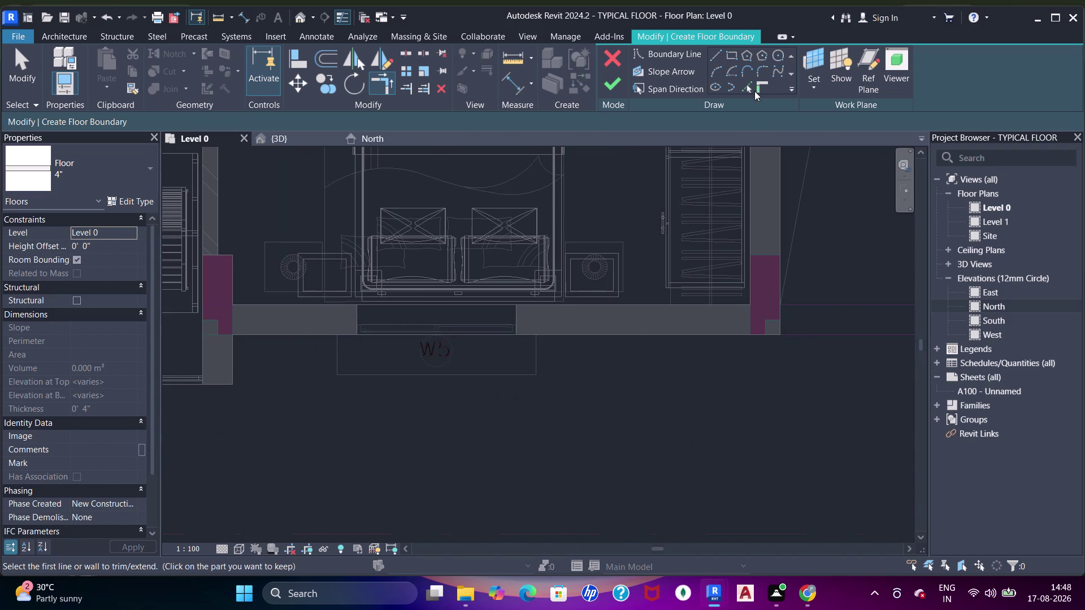
Pan across the Level 0 plan to bring the first W5 window into view.
drag(742, 85, 735, 86)
scroll(up, 3)
middle_drag(366, 360, 382, 346)
Pick the first W5 window's outer edge, side edges and wall face as boundary lines.
click(338, 324)
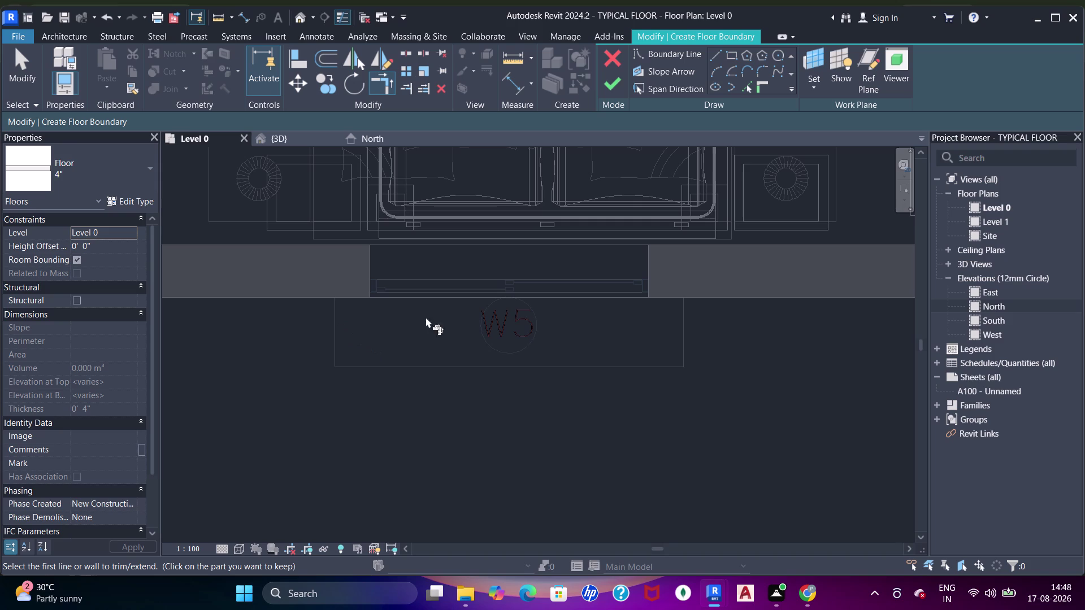
click(741, 89)
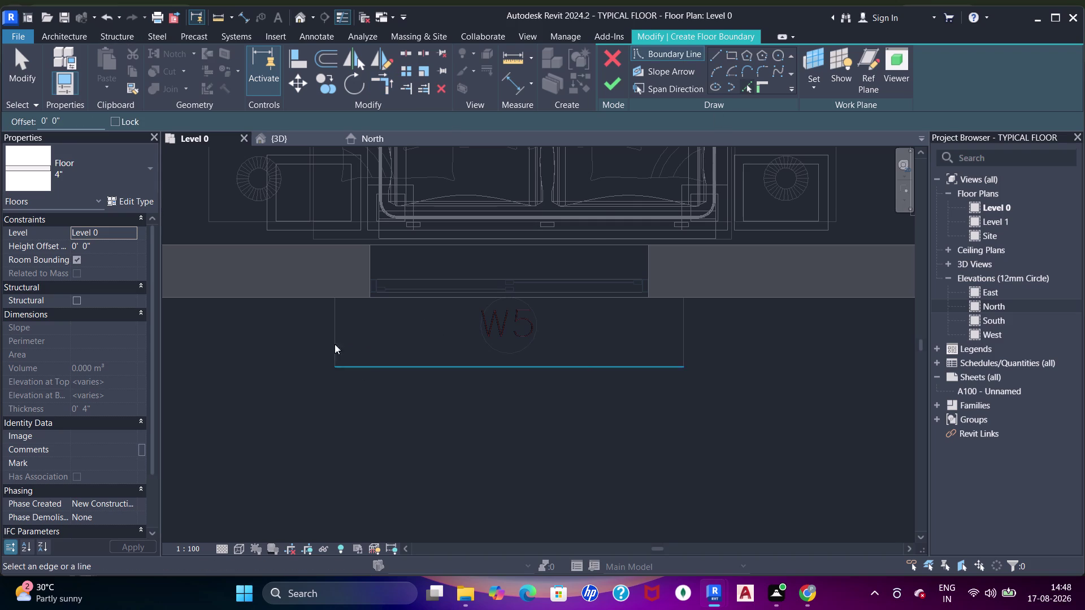
click(345, 341)
click(339, 351)
click(359, 370)
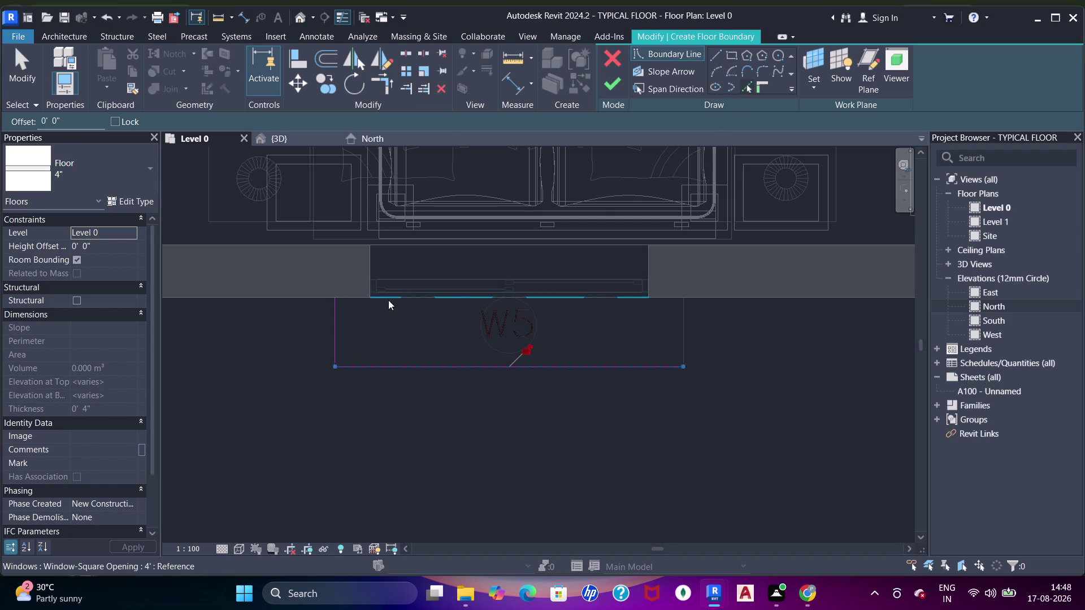
click(360, 297)
click(686, 330)
Trim/Extend the first W5 boundary lines (TR) into a closed rectangle.
key(Escape)
key(Escape)
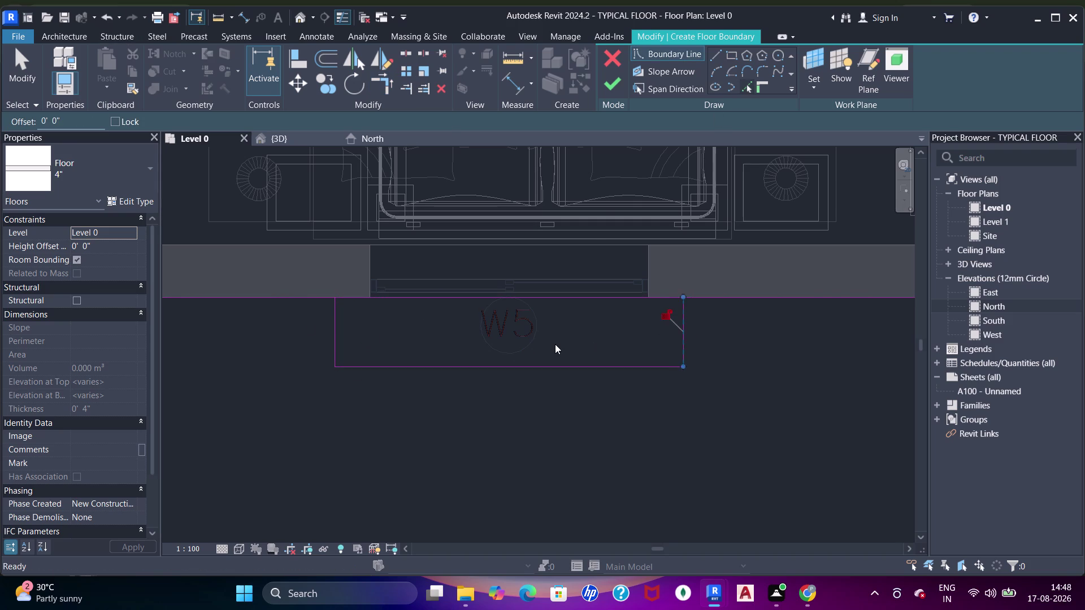
key(Escape)
key(t)
key(r)
drag(338, 333, 338, 325)
click(365, 293)
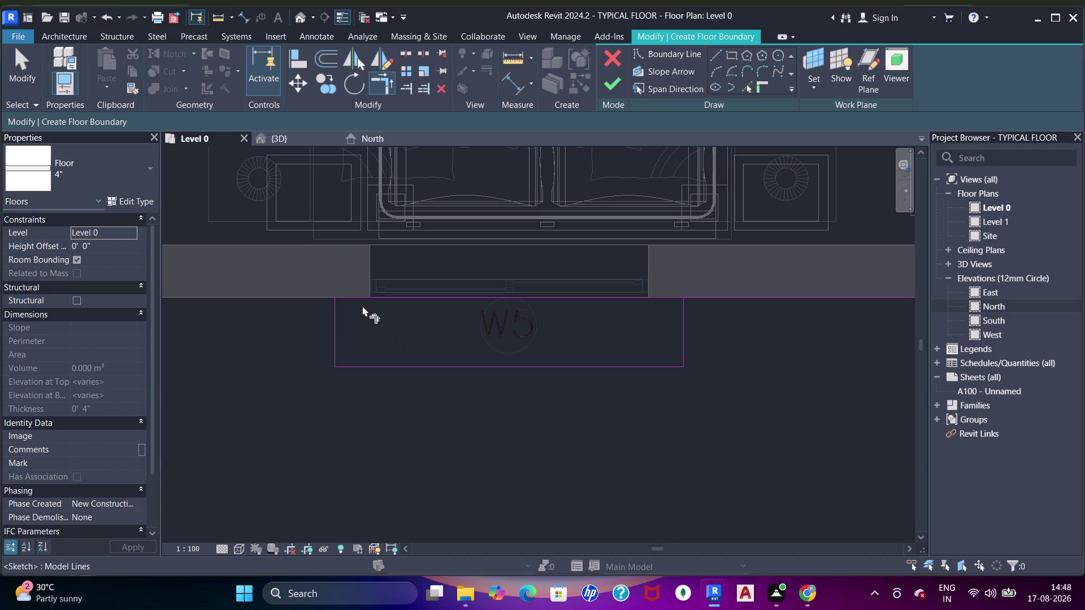
click(675, 314)
click(636, 299)
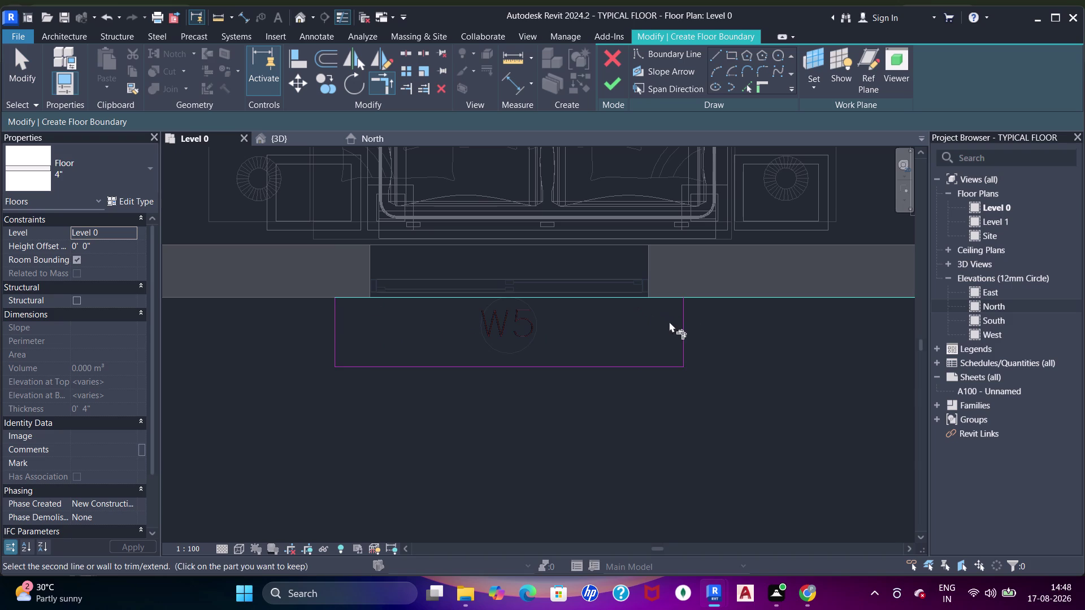
click(692, 330)
click(676, 324)
click(651, 298)
click(682, 320)
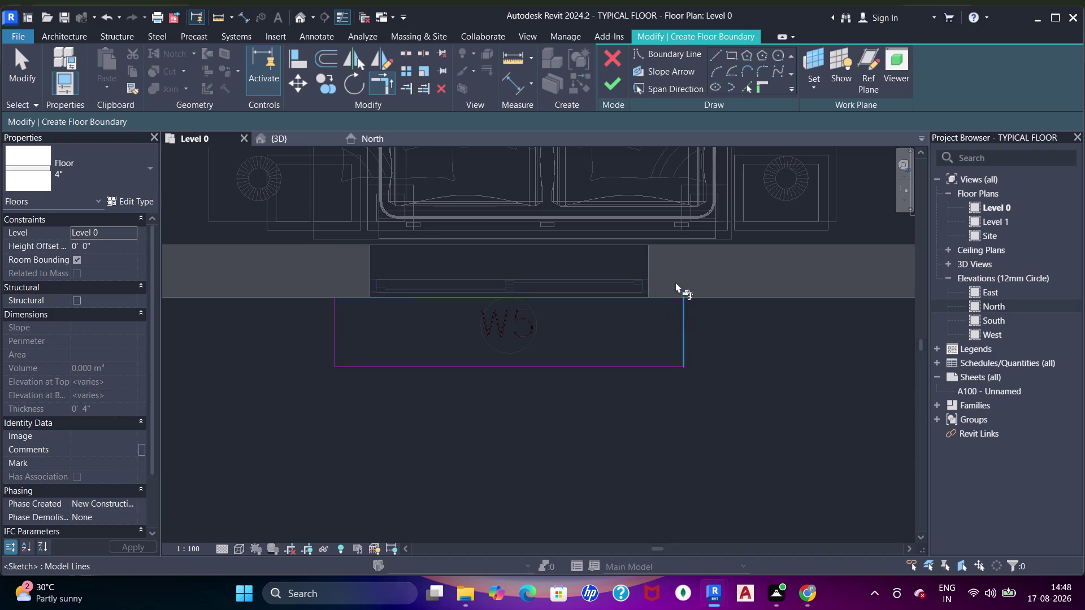
At the second W5 window, pick its wall face, outer edge and side edges as boundaries.
scroll(down, 3)
scroll(down, 3)
middle_drag(650, 281, 504, 355)
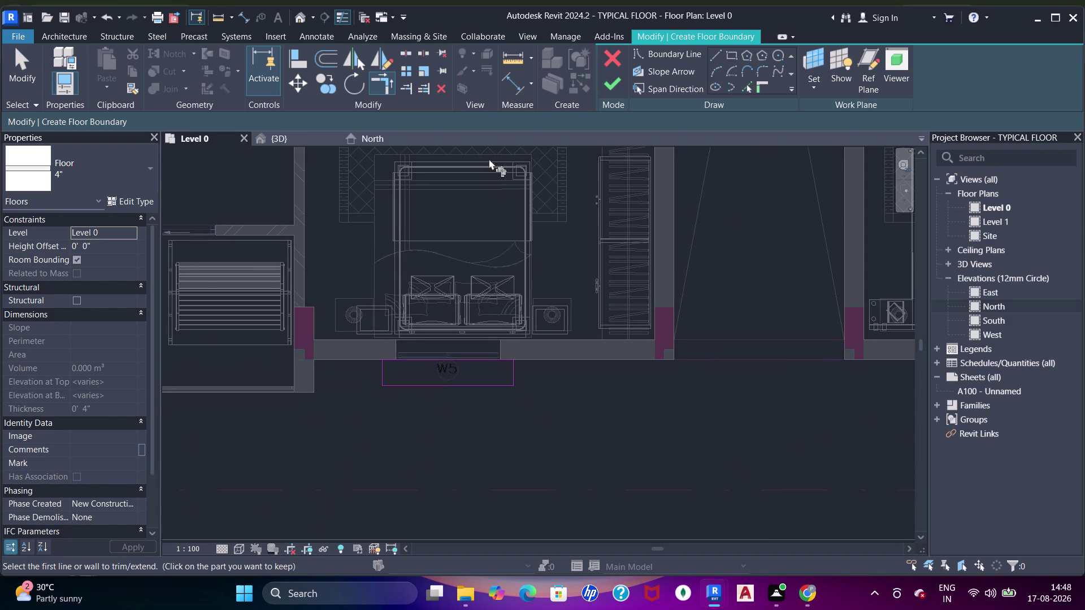
middle_drag(763, 382, 603, 425)
scroll(down, 3)
middle_drag(671, 353, 561, 362)
scroll(up, 3)
middle_drag(682, 426, 562, 391)
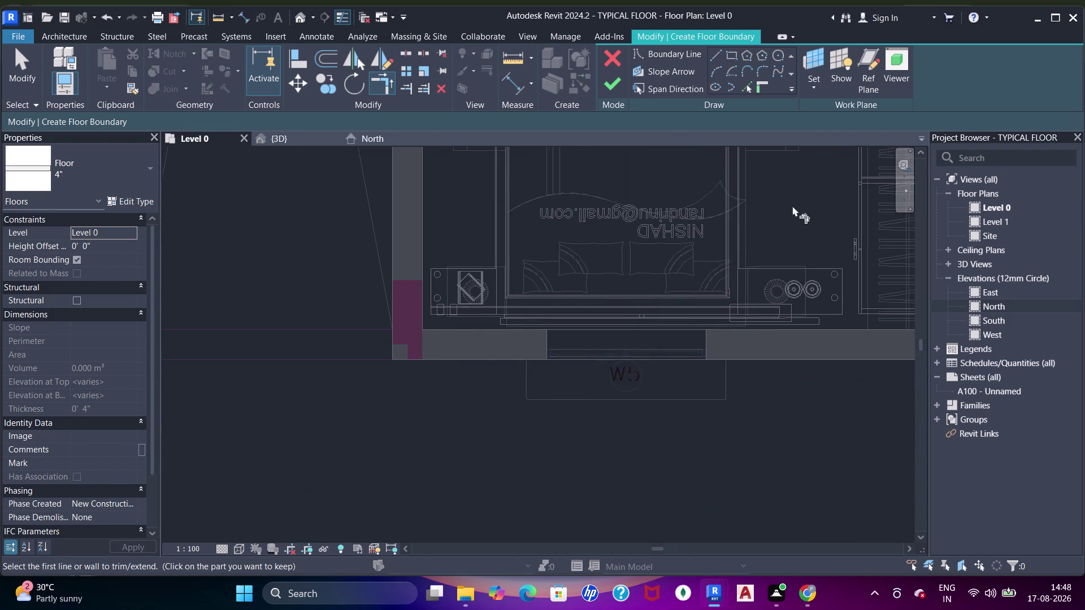
click(747, 88)
scroll(up, 3)
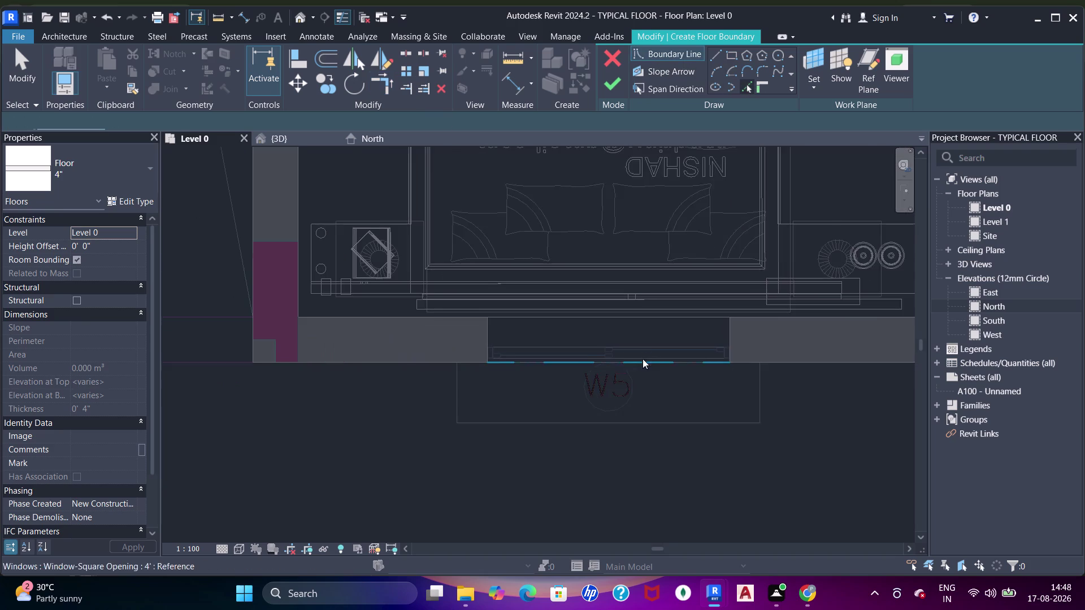
middle_drag(642, 359, 632, 275)
click(445, 322)
click(463, 345)
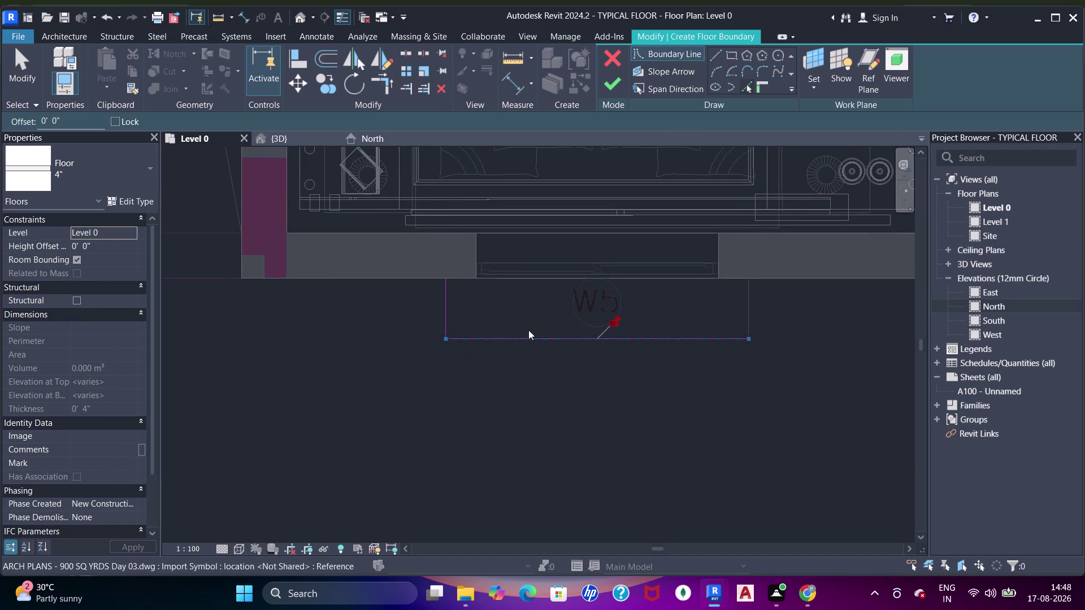
click(753, 281)
click(747, 296)
Trim the second W5 boundary lines into a closed rectangle.
key(Escape)
key(Escape)
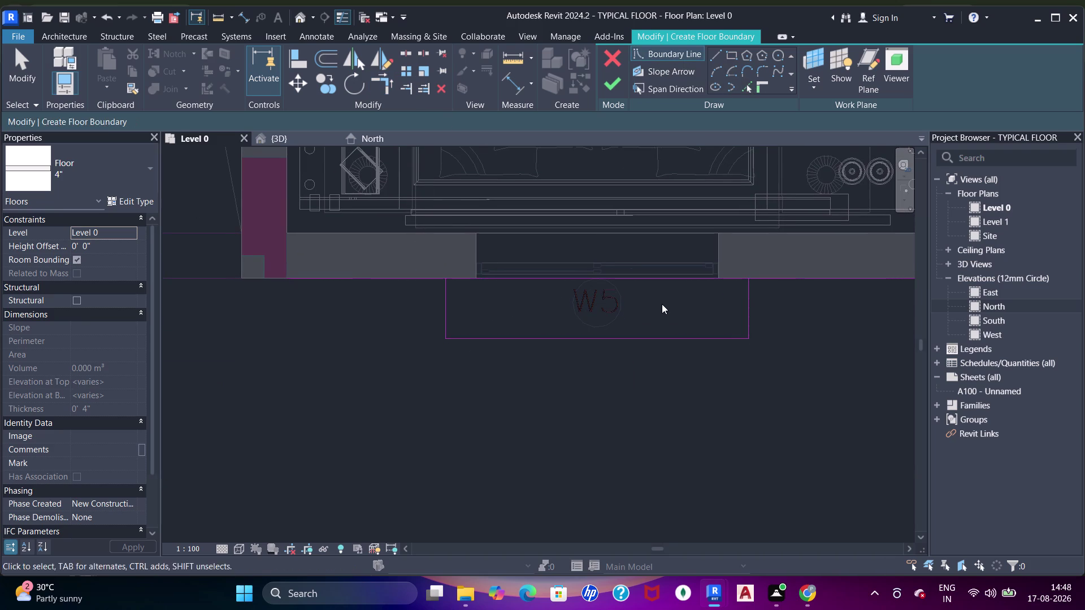
key(t)
key(r)
click(445, 303)
click(464, 283)
click(485, 340)
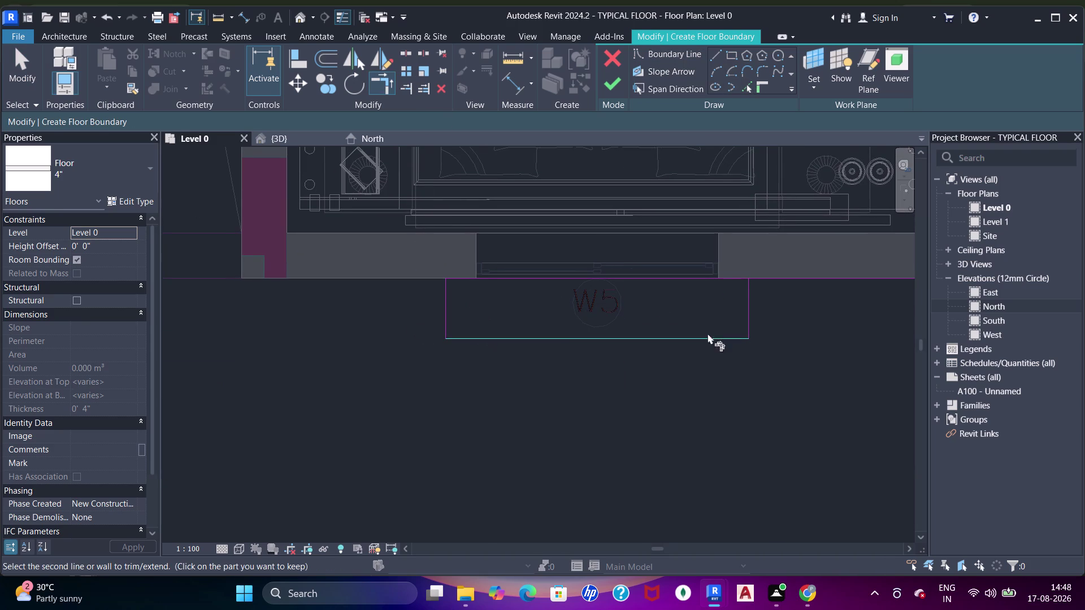
double_click(750, 296)
click(732, 283)
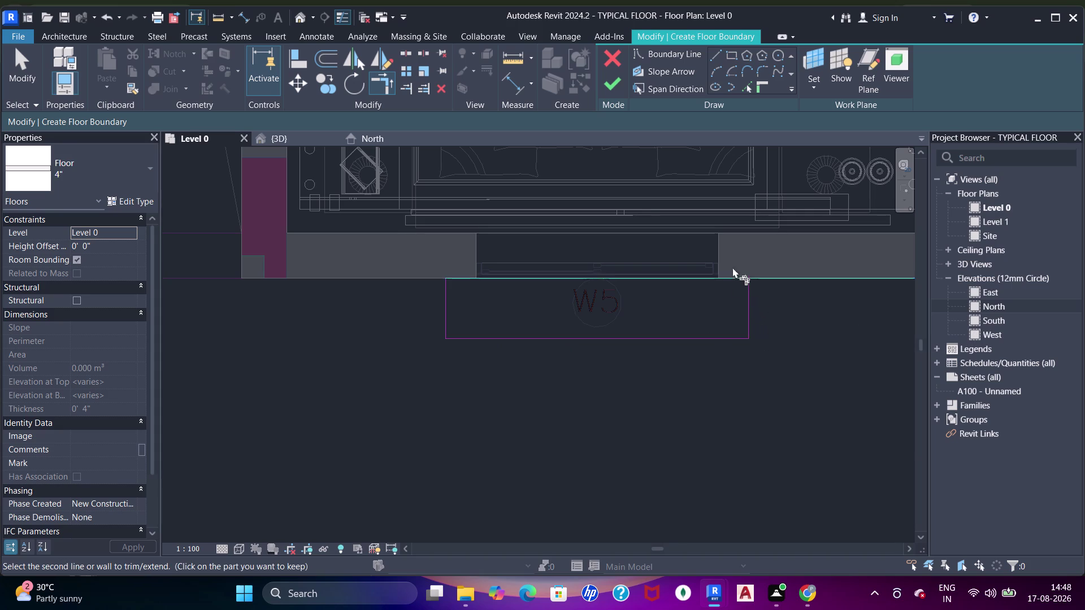
scroll(down, 3)
middle_drag(710, 246, 427, 291)
middle_drag(633, 306, 439, 318)
scroll(up, 3)
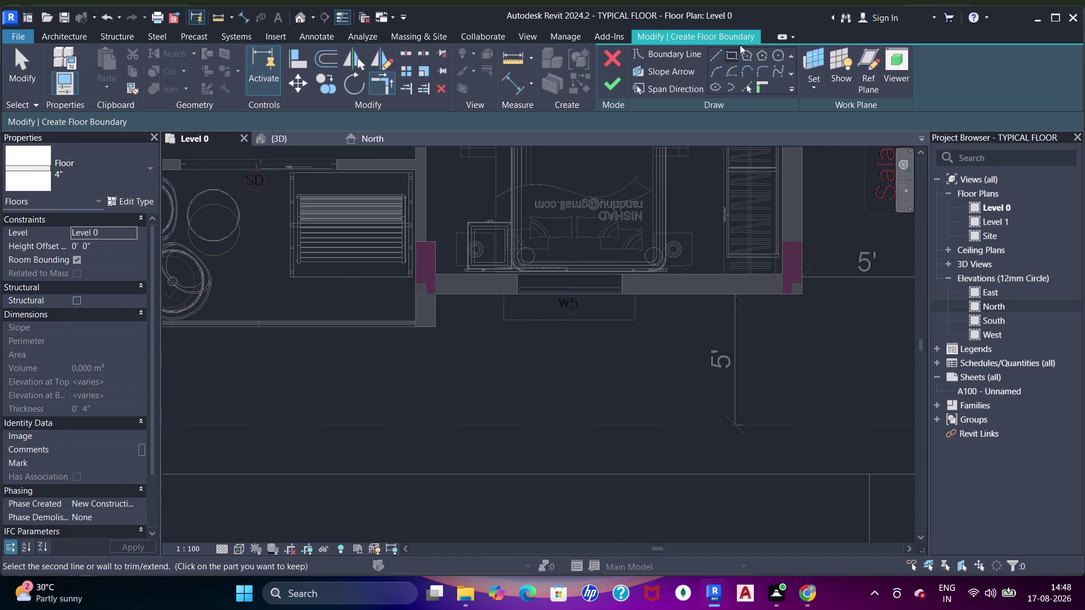
Pick the third W5 window's left edge, outer edge and wall face as boundaries.
click(748, 86)
scroll(up, 3)
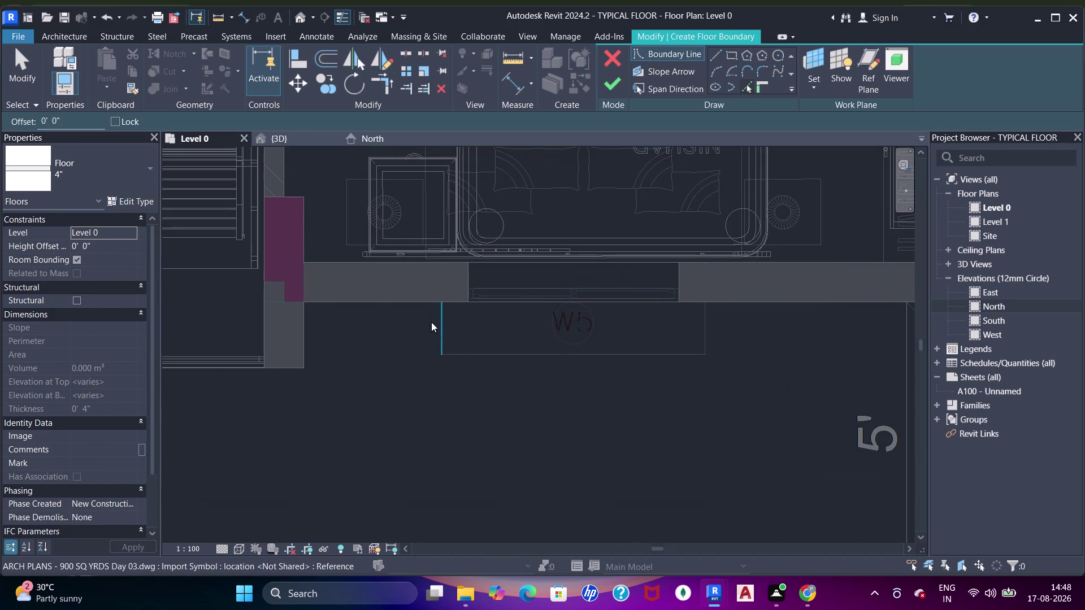
click(436, 325)
drag(480, 353, 486, 352)
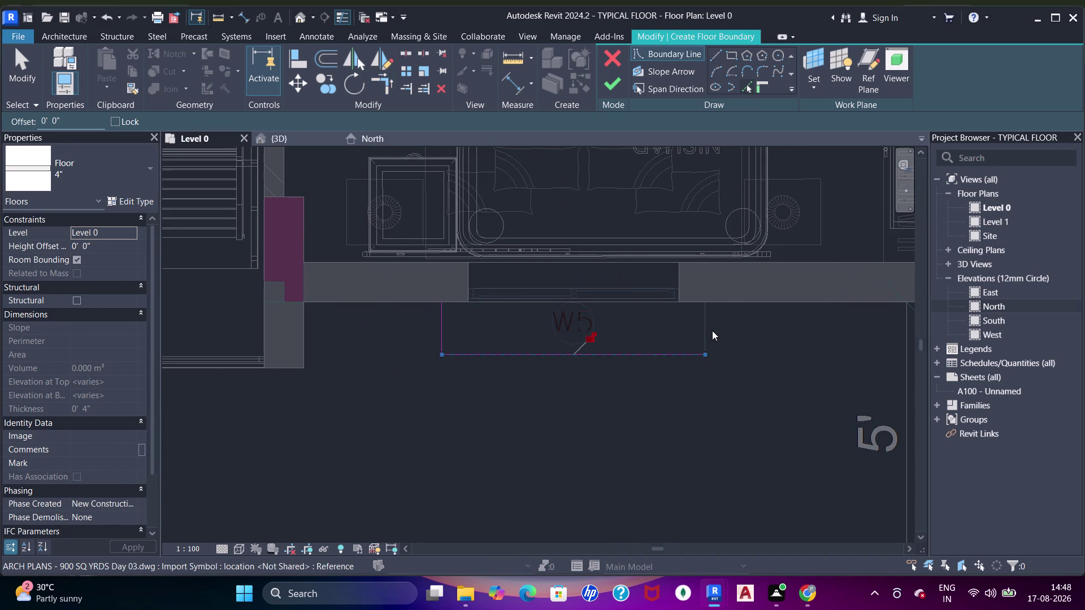
drag(712, 328, 706, 324)
scroll(up, 3)
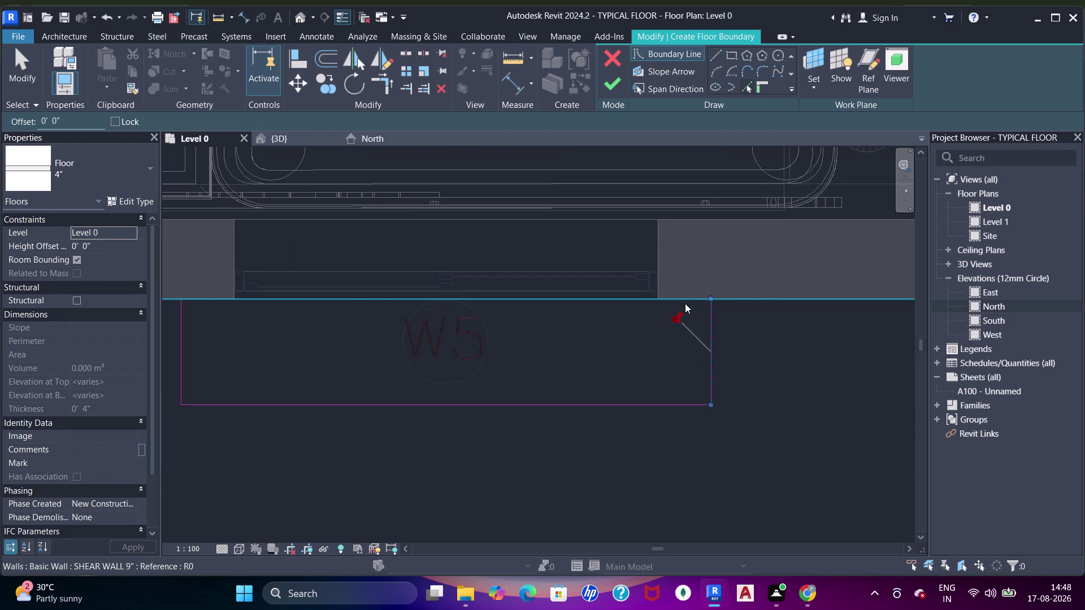
click(682, 302)
Trim the third W5 boundary lines (TR) into a closed rectangle.
key(Escape)
key(Escape)
scroll(down, 3)
key(Escape)
middle_drag(493, 314, 588, 303)
key(t)
key(r)
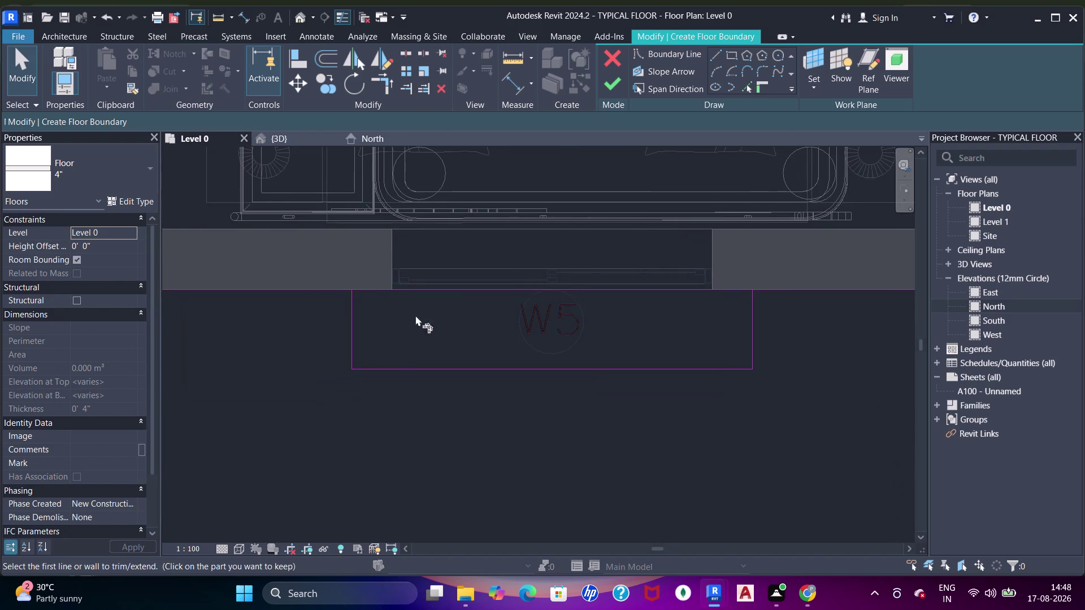
click(357, 320)
click(377, 291)
click(750, 334)
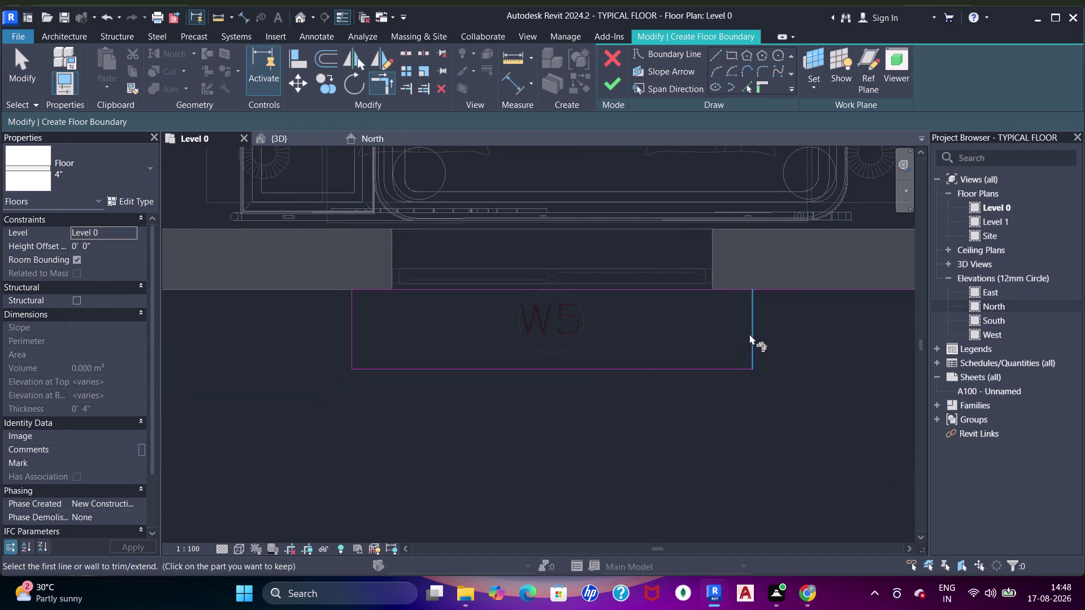
click(713, 295)
On the right-hand side wall, pick the W5 window's edges and wall face as boundaries.
scroll(down, 3)
middle_drag(695, 258, 501, 314)
middle_drag(590, 249, 611, 378)
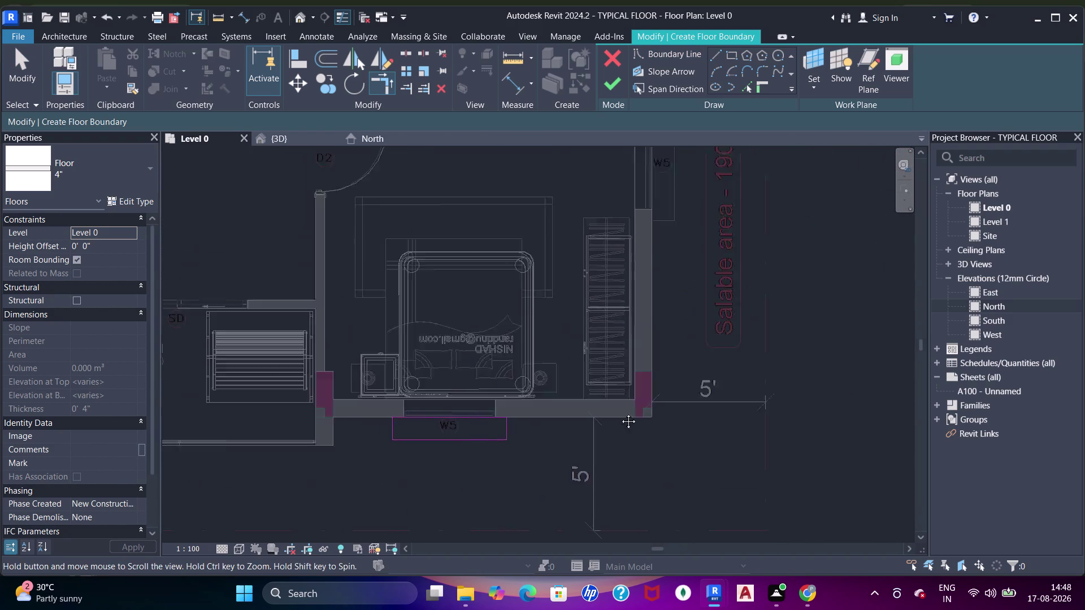
middle_drag(611, 378, 620, 412)
scroll(down, 3)
middle_drag(672, 241, 672, 333)
scroll(up, 3)
click(751, 86)
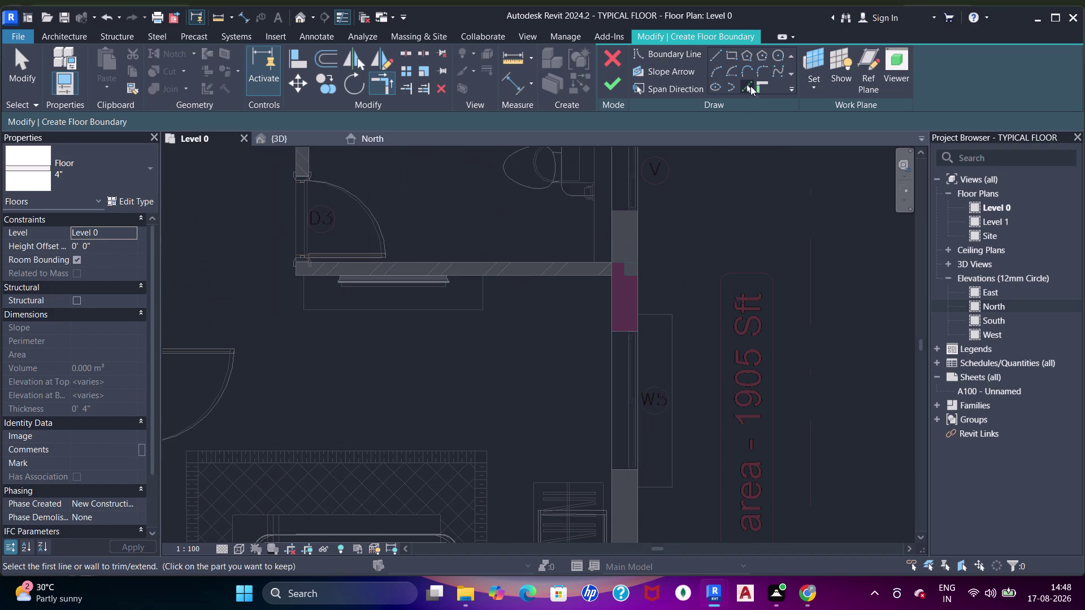
middle_drag(606, 408, 609, 283)
scroll(up, 3)
middle_drag(666, 210, 663, 245)
click(655, 212)
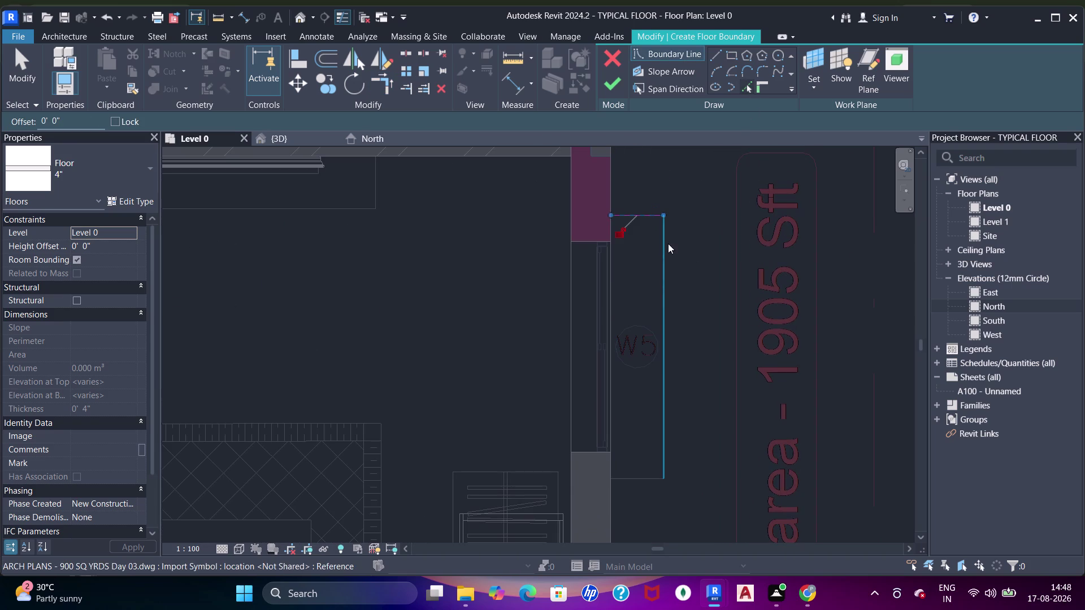
click(668, 245)
click(644, 474)
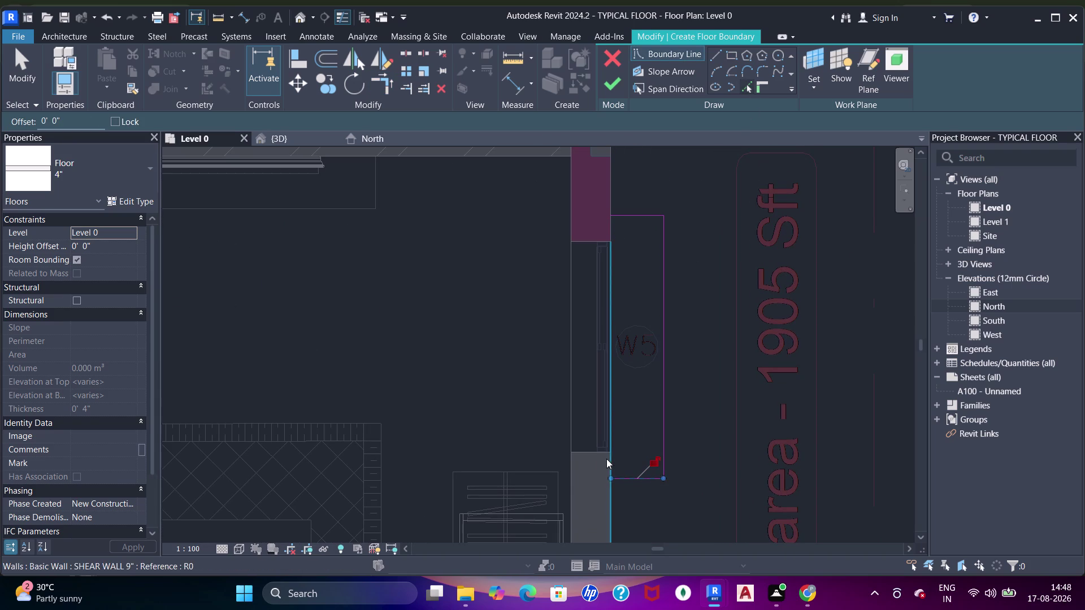
click(613, 460)
Trim the side-wall W5 boundary lines into a closed rectangle.
key(Escape)
key(Escape)
key(Escape)
key(t)
key(r)
drag(614, 459, 621, 448)
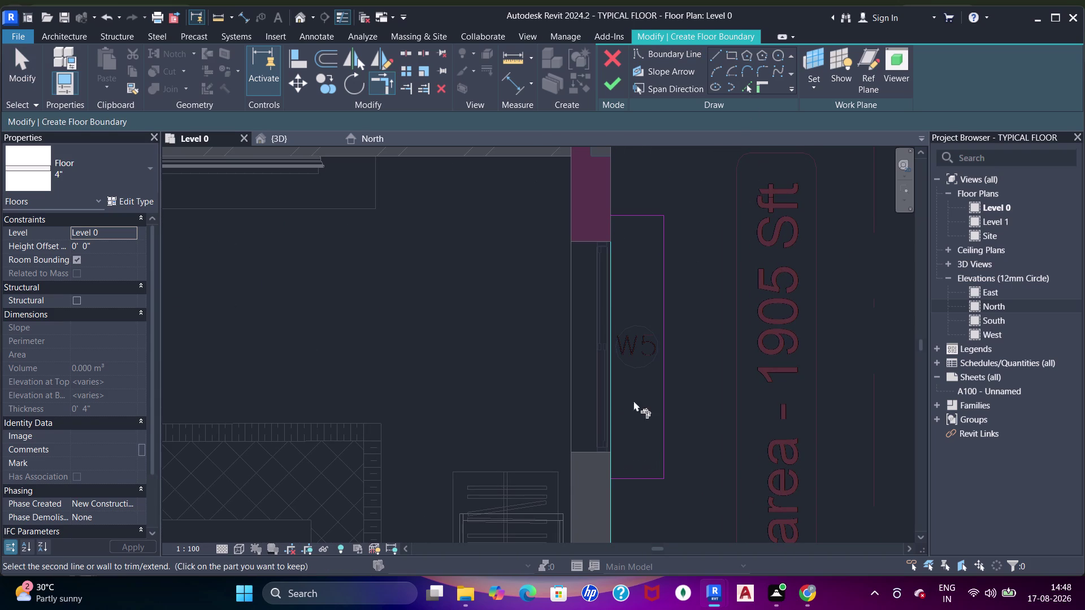
click(622, 219)
click(617, 416)
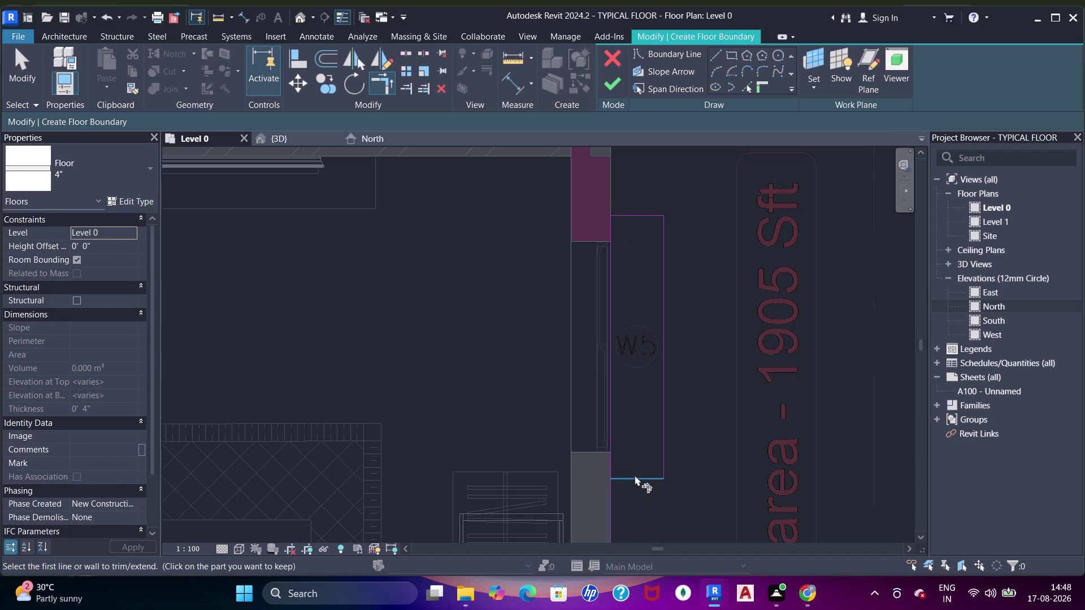
click(635, 475)
scroll(down, 3)
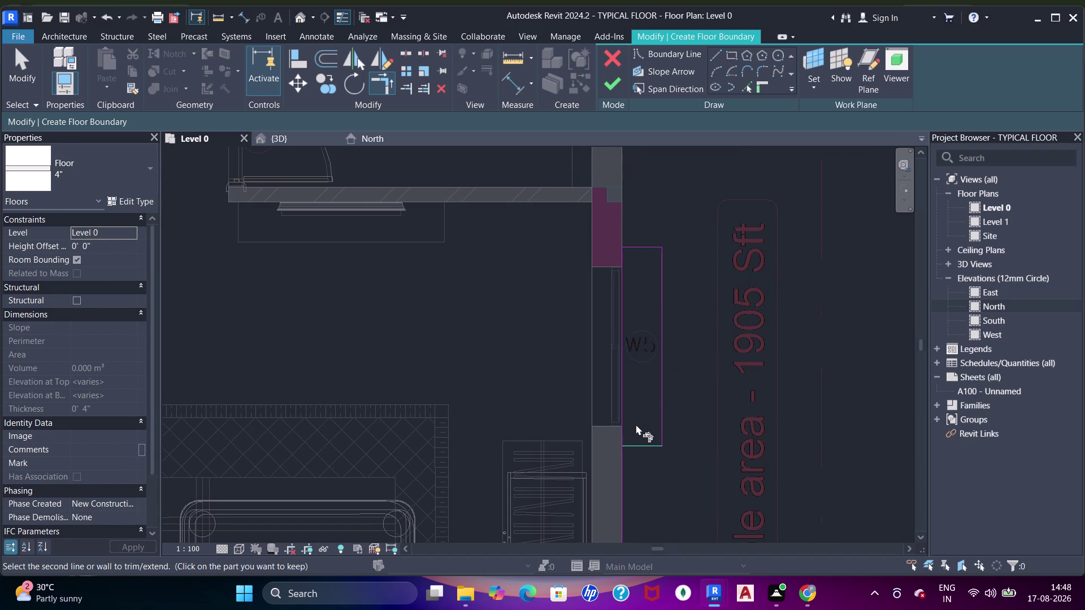
click(628, 407)
scroll(down, 3)
scroll(down, 3)
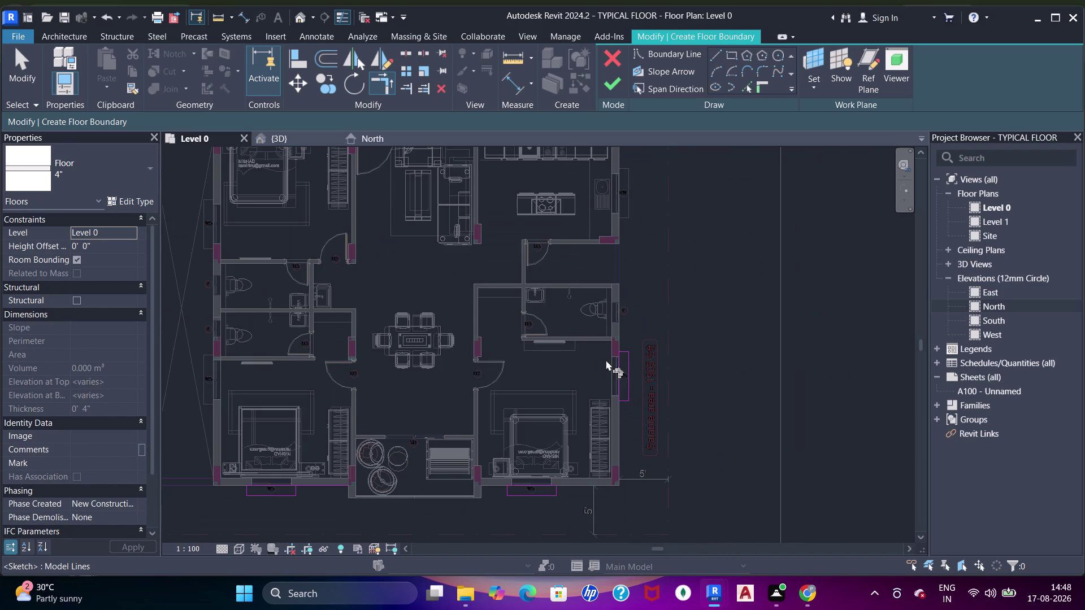
Draw a rectangular sunshade boundary outside the KW kitchen window.
key(Escape)
middle_drag(613, 253, 630, 410)
scroll(up, 3)
middle_drag(645, 362, 648, 274)
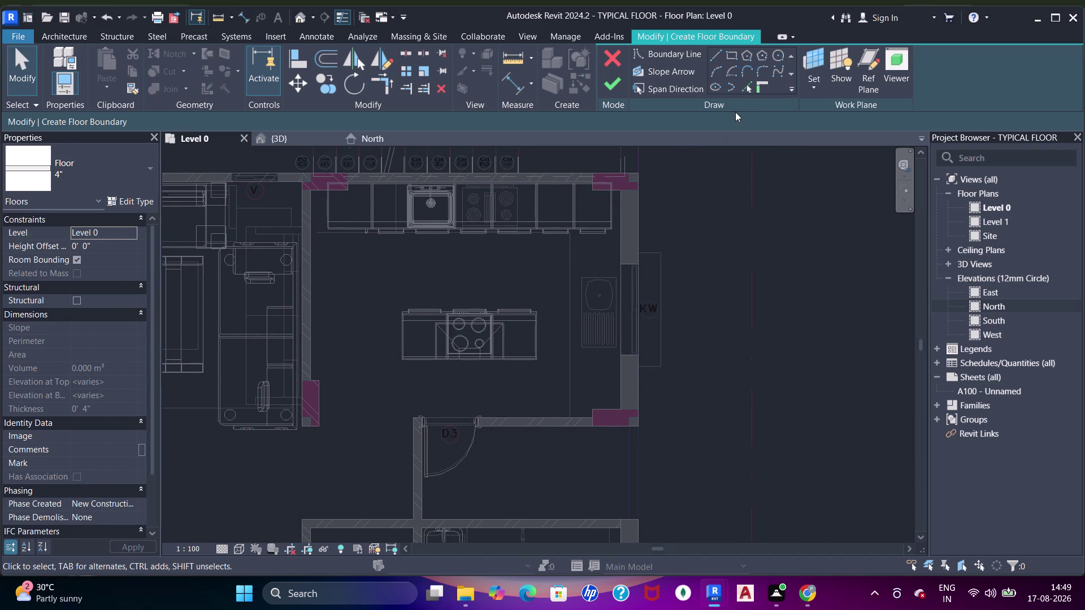
click(747, 88)
scroll(up, 3)
click(678, 186)
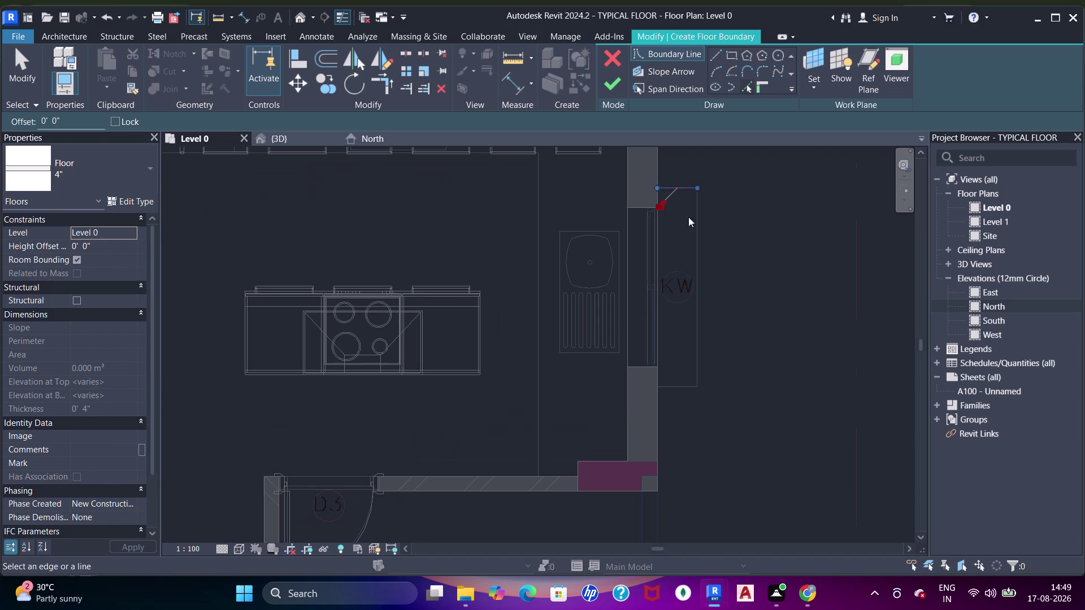
click(700, 230)
click(672, 392)
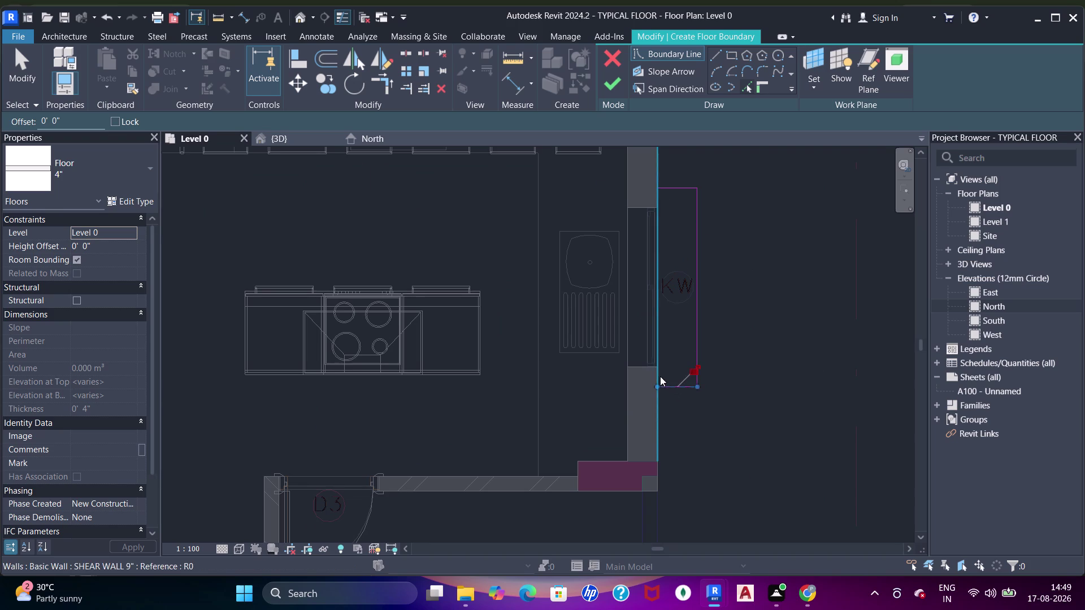
click(660, 377)
Trim the KW rectangle to the wall face and delete the too-short line.
key(t)
key(r)
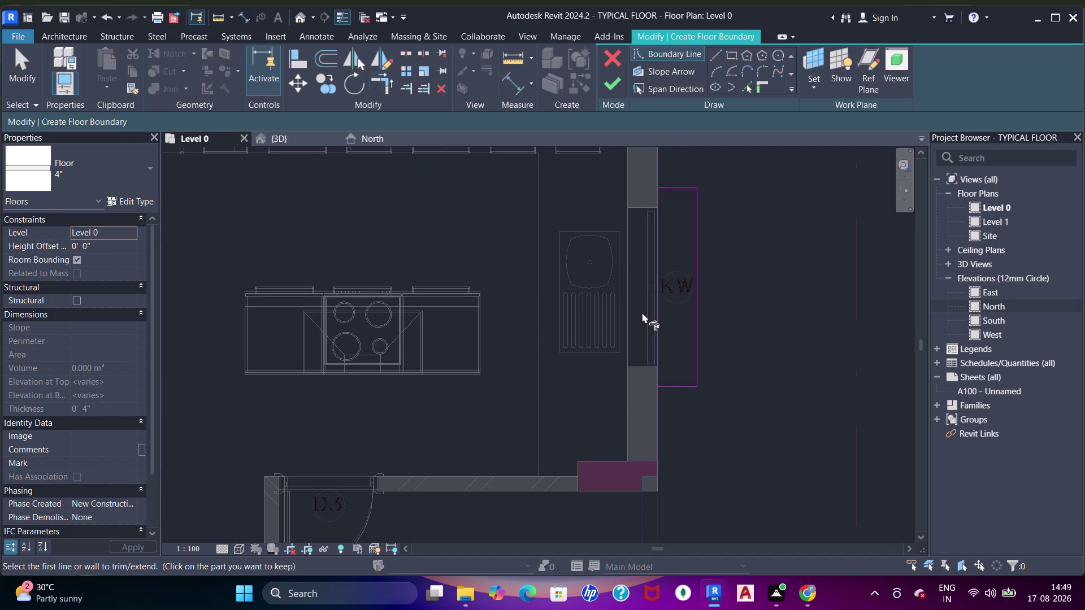
click(658, 339)
click(669, 387)
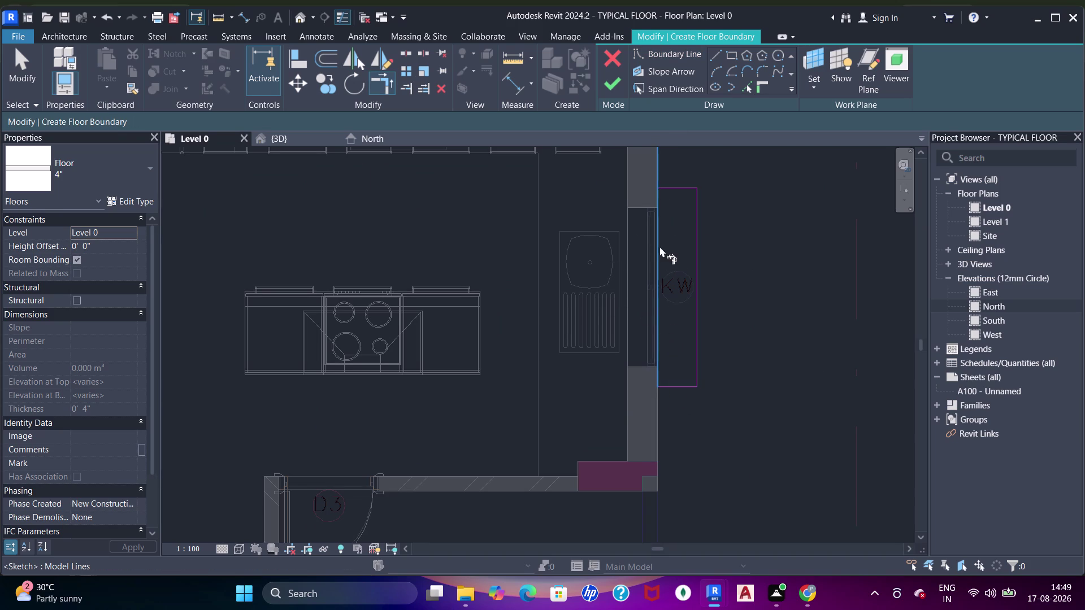
drag(660, 246, 659, 240)
click(661, 189)
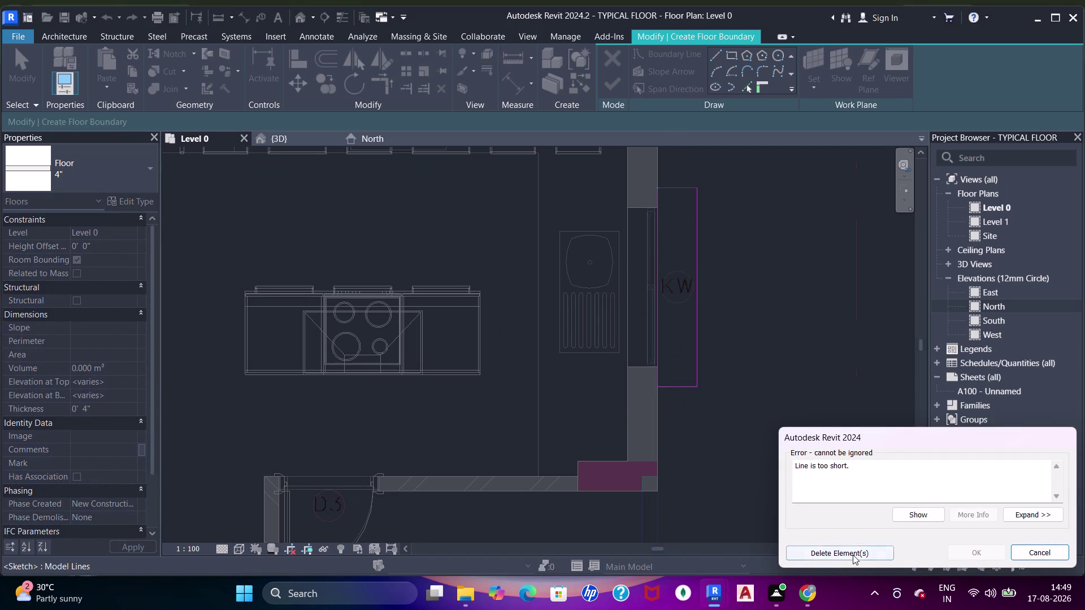
click(853, 555)
click(750, 86)
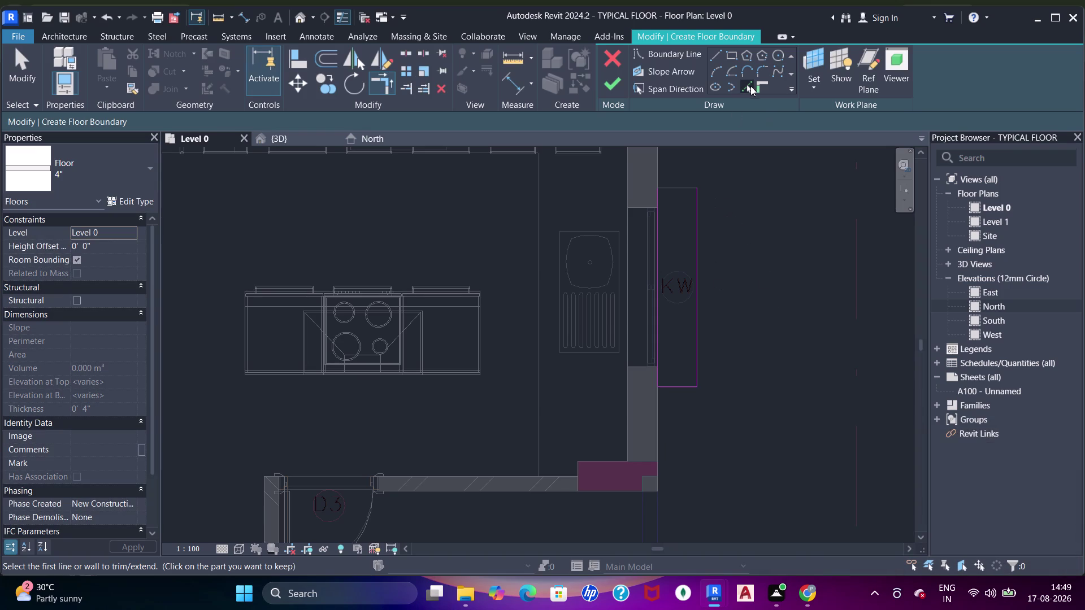
Sketch a rectangular sunshade boundary outside the first W5 window.
scroll(up, 3)
click(685, 198)
scroll(down, 3)
middle_drag(704, 220, 679, 342)
scroll(down, 3)
middle_drag(719, 228, 724, 352)
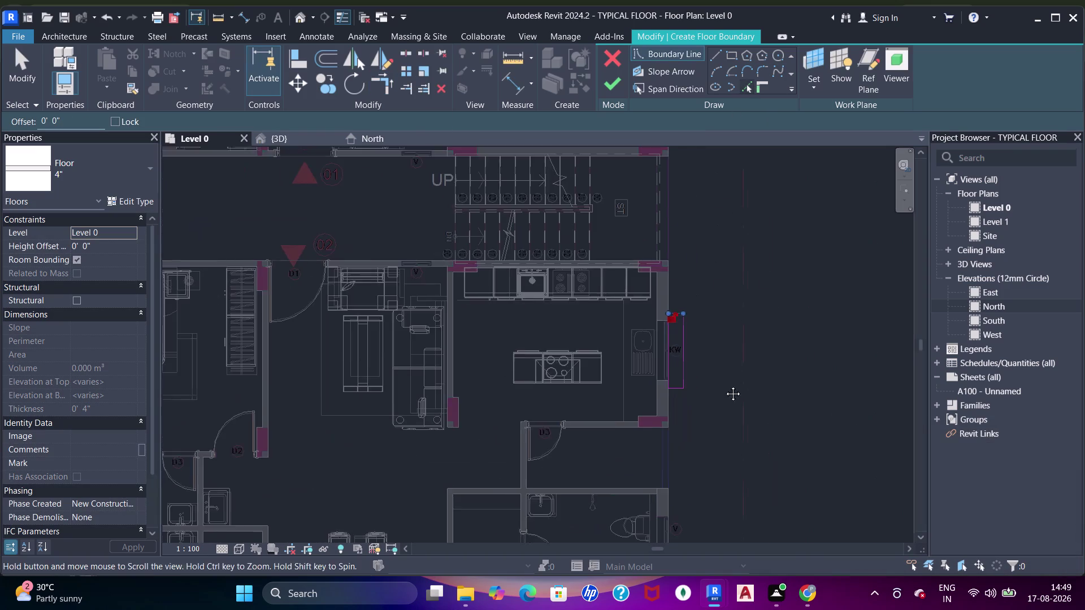
middle_drag(725, 351, 724, 405)
middle_drag(649, 274, 652, 392)
scroll(up, 3)
scroll(up, 3)
click(688, 342)
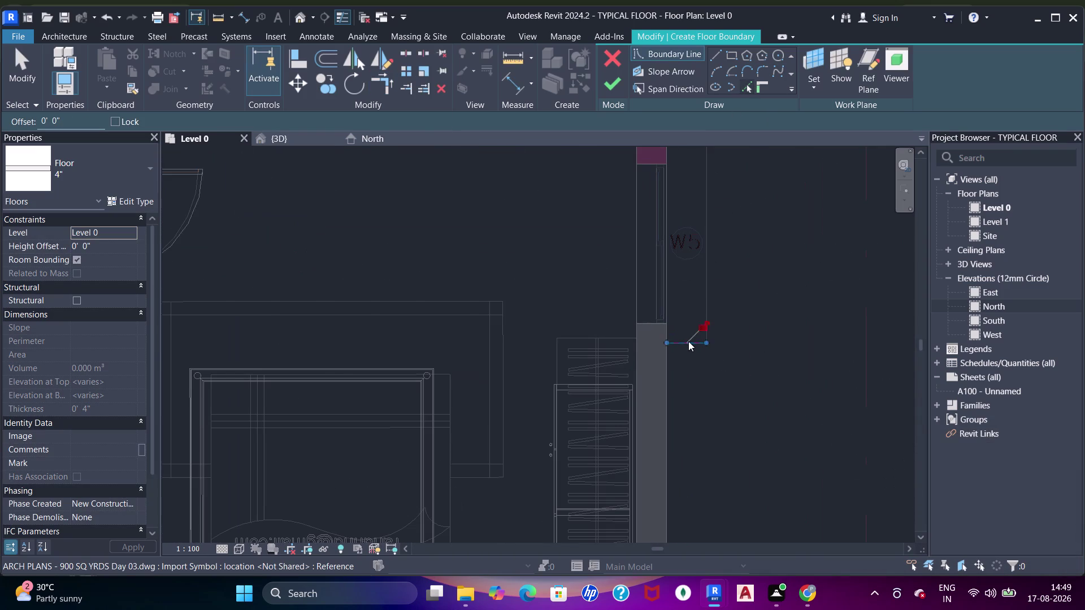
drag(703, 305, 704, 297)
middle_drag(683, 226, 690, 297)
click(693, 212)
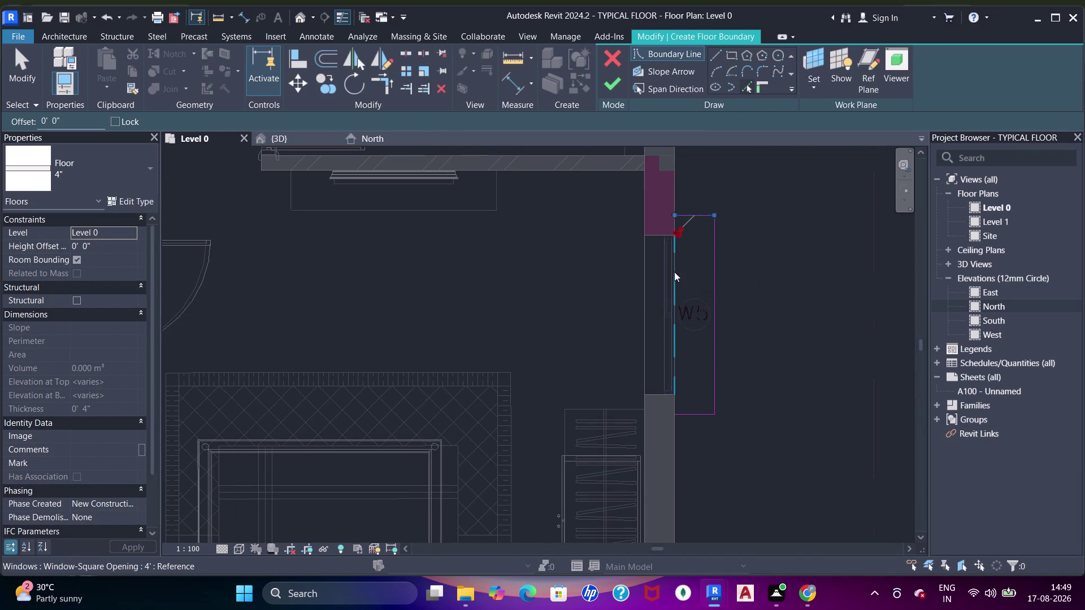
click(674, 272)
Trim the W5 rectangle's inner edge to the wall face with TR.
key(Escape)
key(Escape)
key(Escape)
key(t)
key(r)
drag(671, 284, 674, 278)
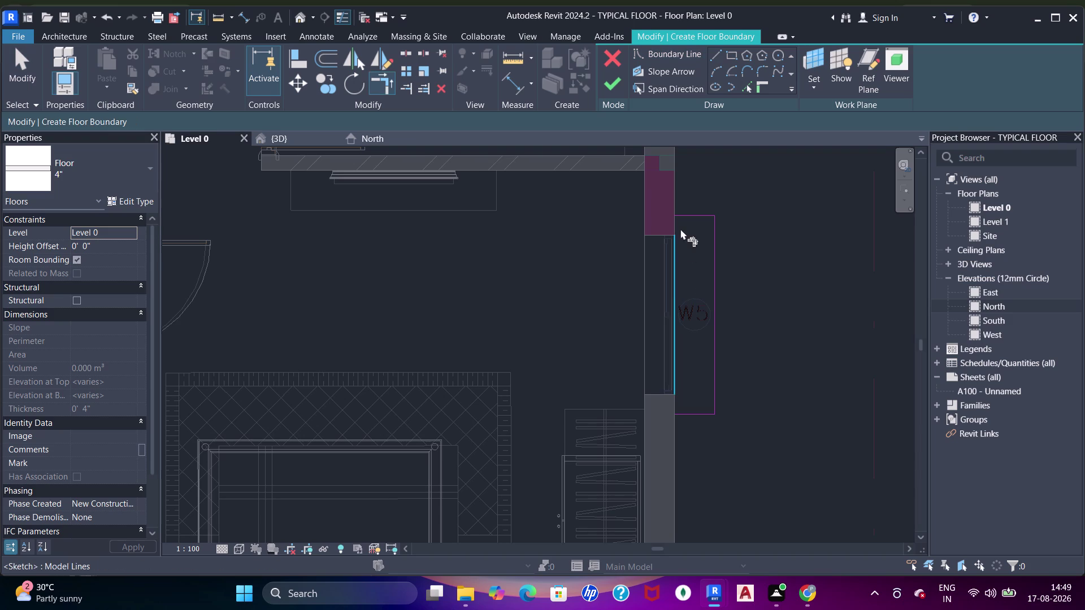
click(677, 218)
click(676, 260)
click(689, 414)
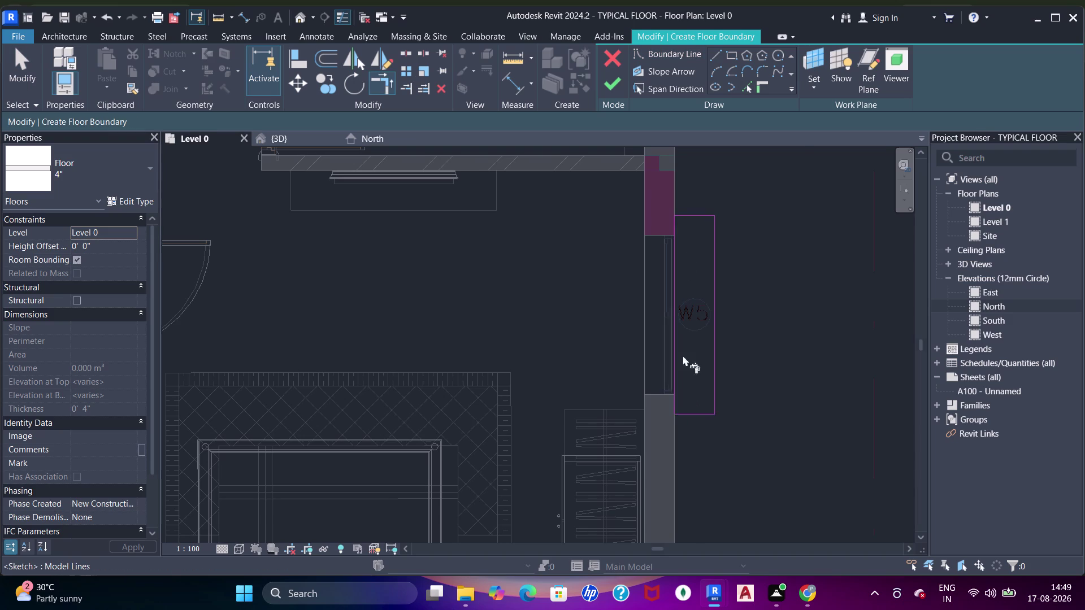
scroll(up, 3)
scroll(down, 3)
Sketch a rectangular sunshade boundary along the KW window.
middle_drag(663, 221, 661, 287)
scroll(down, 3)
middle_drag(691, 212, 704, 363)
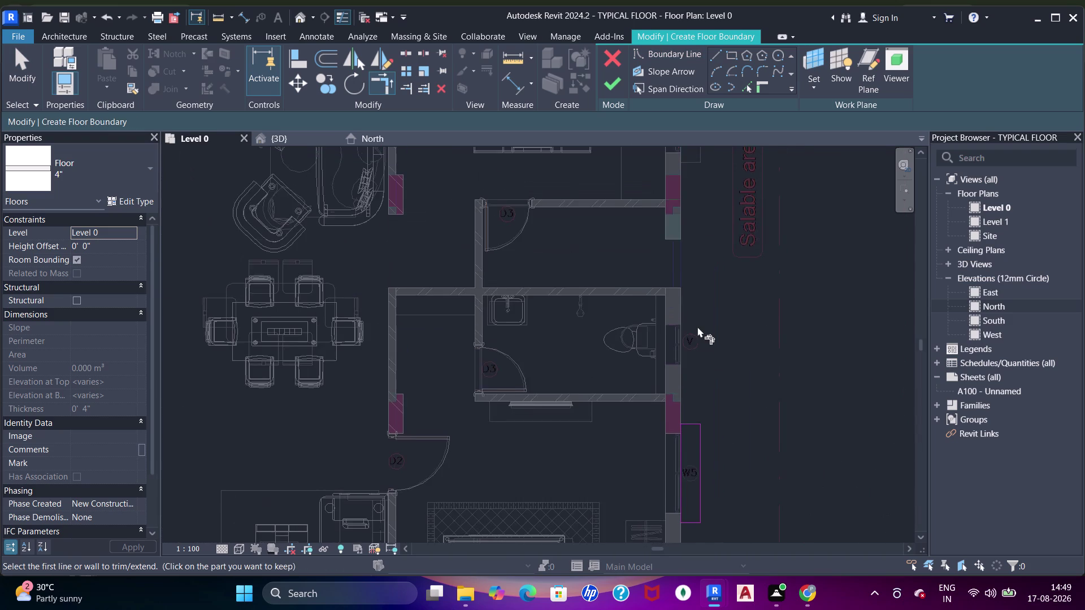
scroll(up, 3)
scroll(down, 3)
middle_drag(682, 238, 673, 362)
middle_drag(705, 211, 736, 305)
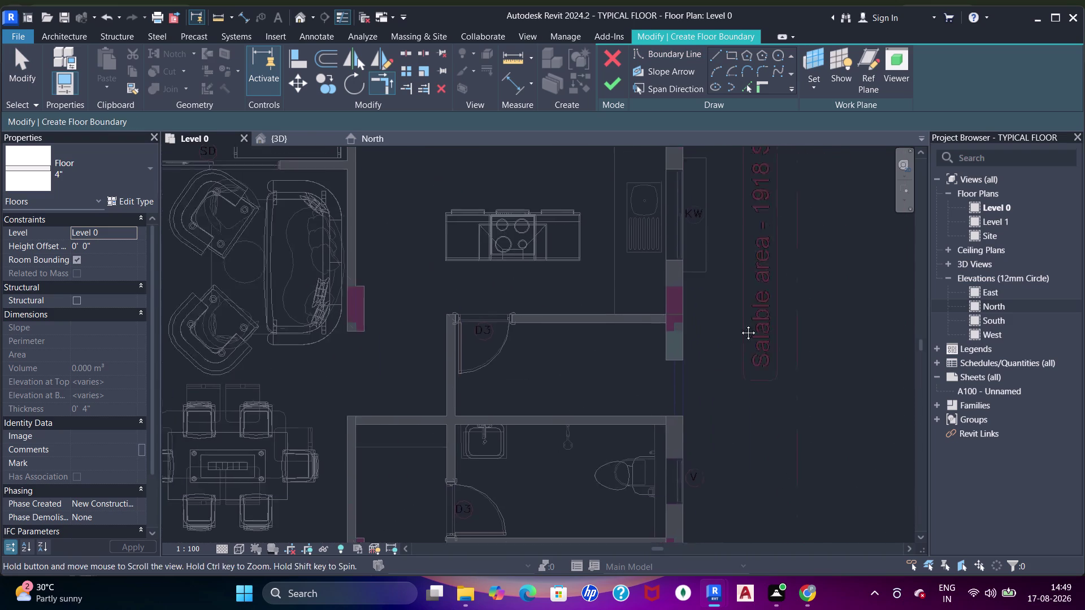
middle_drag(737, 305, 748, 368)
scroll(up, 3)
click(746, 91)
click(728, 250)
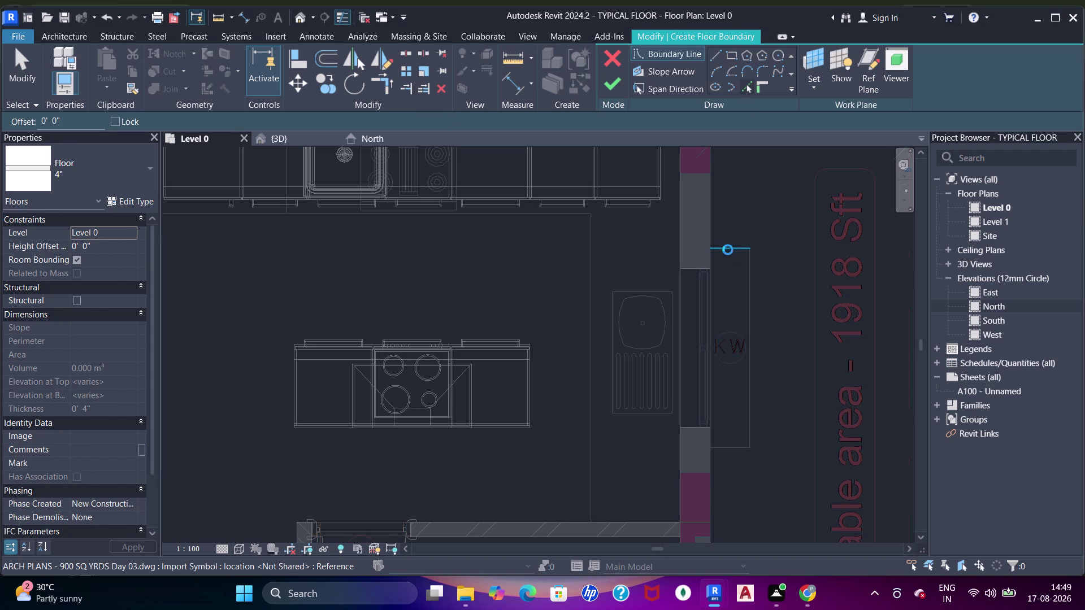
click(751, 284)
click(722, 449)
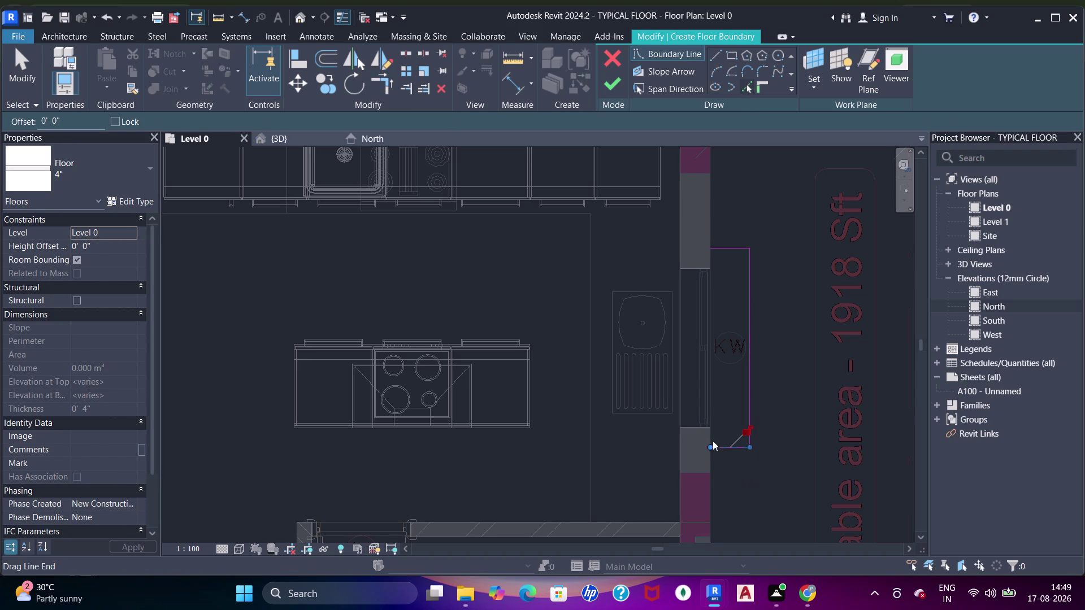
click(713, 441)
scroll(up, 3)
key(ctrl+z)
scroll(up, 3)
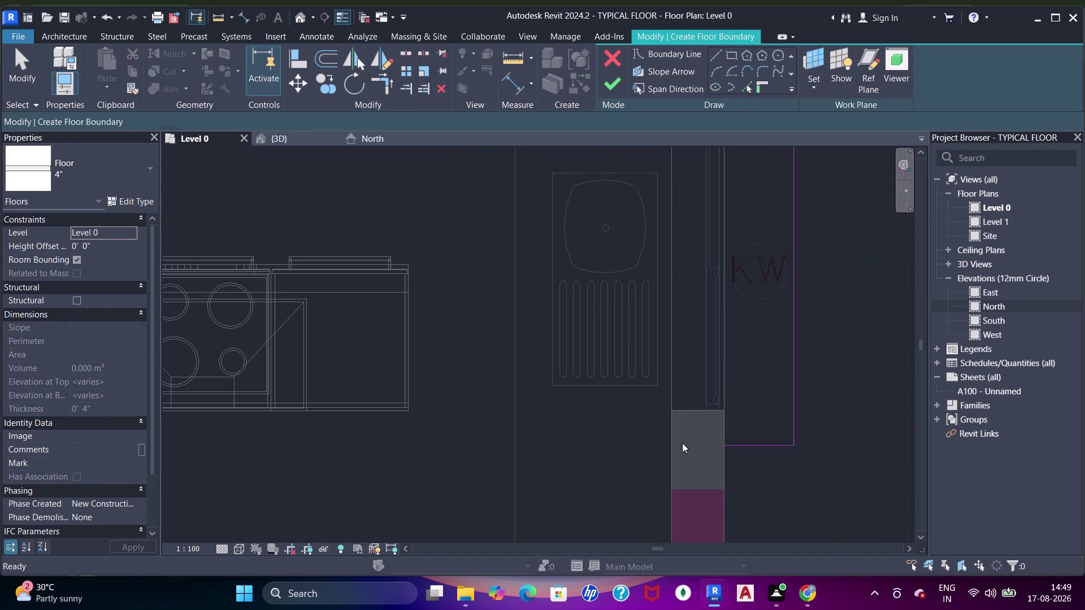
click(723, 424)
Trim the KW rectangle's edges to the adjacent wall face.
key(Escape)
key(Escape)
key(t)
key(r)
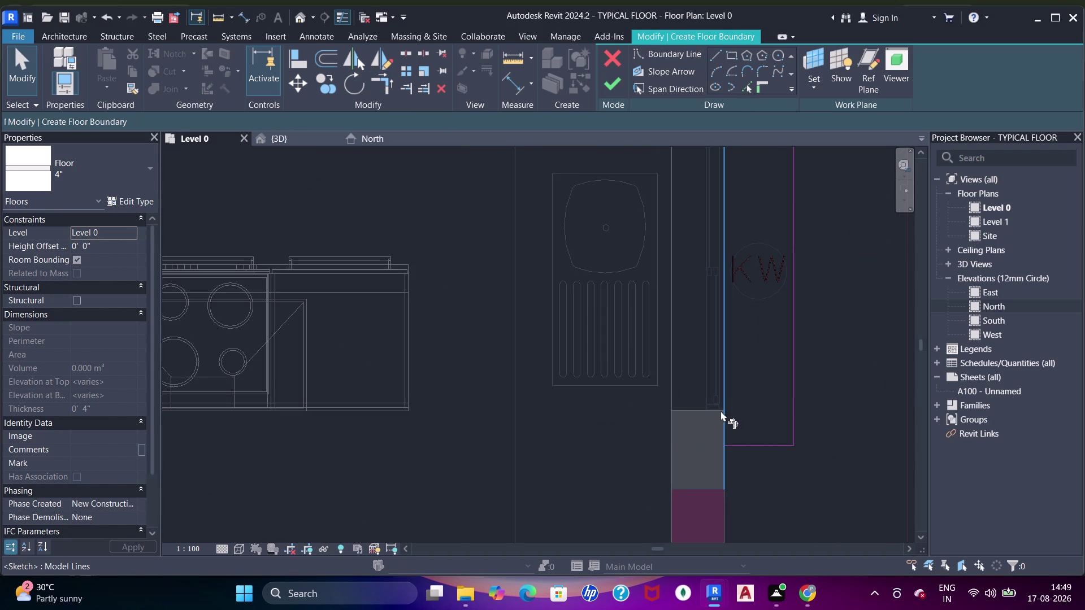
drag(721, 411, 733, 421)
click(744, 445)
scroll(down, 3)
middle_drag(726, 319, 717, 368)
click(727, 294)
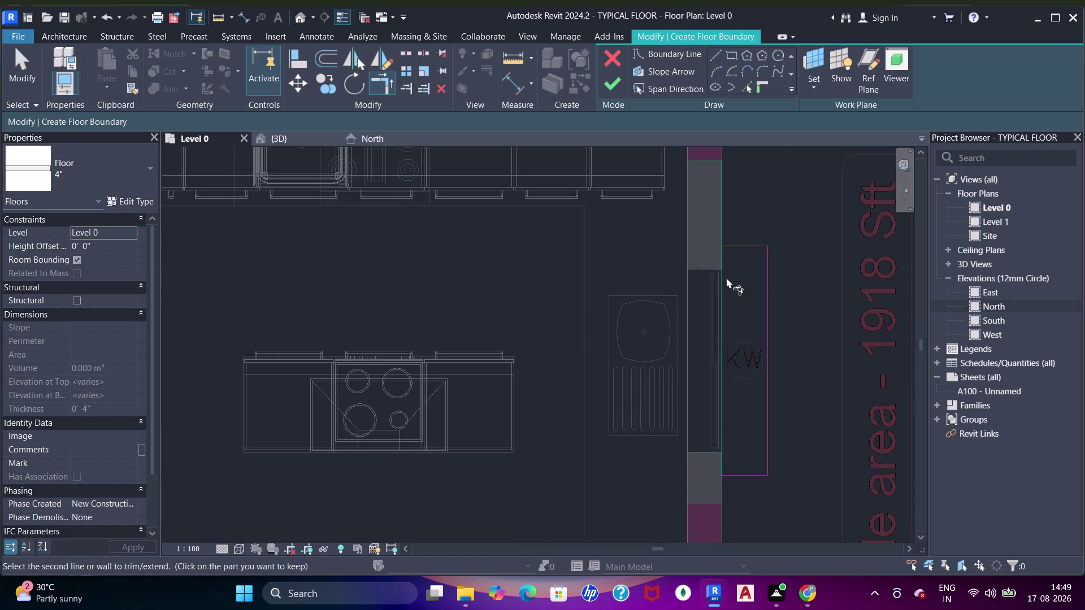
click(732, 245)
Pan across the apartment plan and sketch a sunshade rectangle outside another W5 window.
scroll(down, 3)
middle_drag(817, 239, 807, 344)
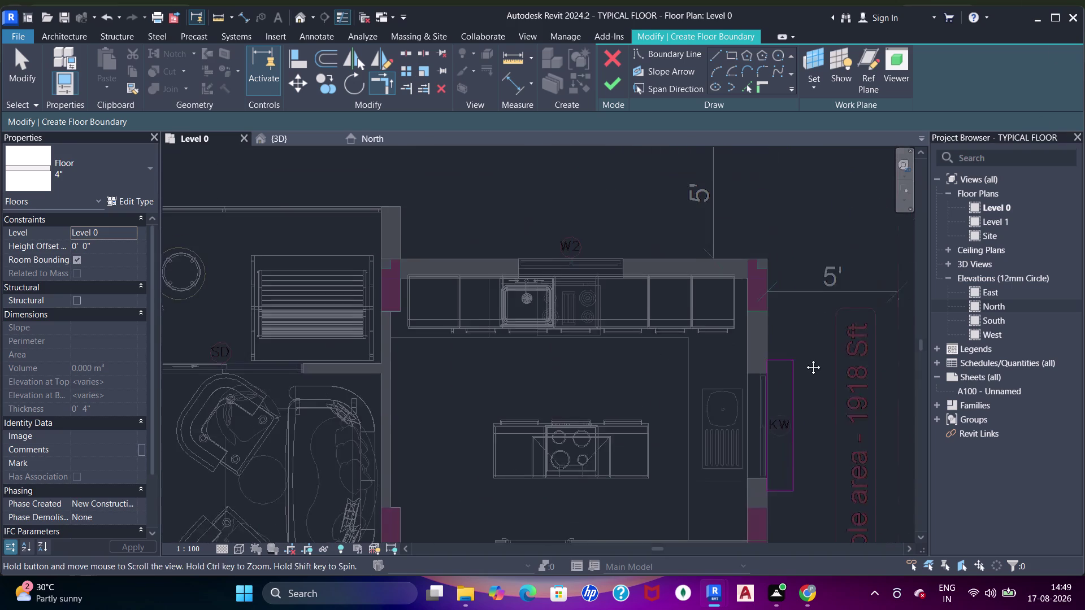
middle_drag(806, 345, 804, 359)
scroll(up, 3)
scroll(down, 3)
middle_drag(599, 322, 656, 318)
middle_drag(502, 307, 772, 315)
scroll(down, 3)
middle_drag(369, 322, 783, 394)
scroll(up, 3)
scroll(down, 3)
middle_drag(374, 380, 790, 337)
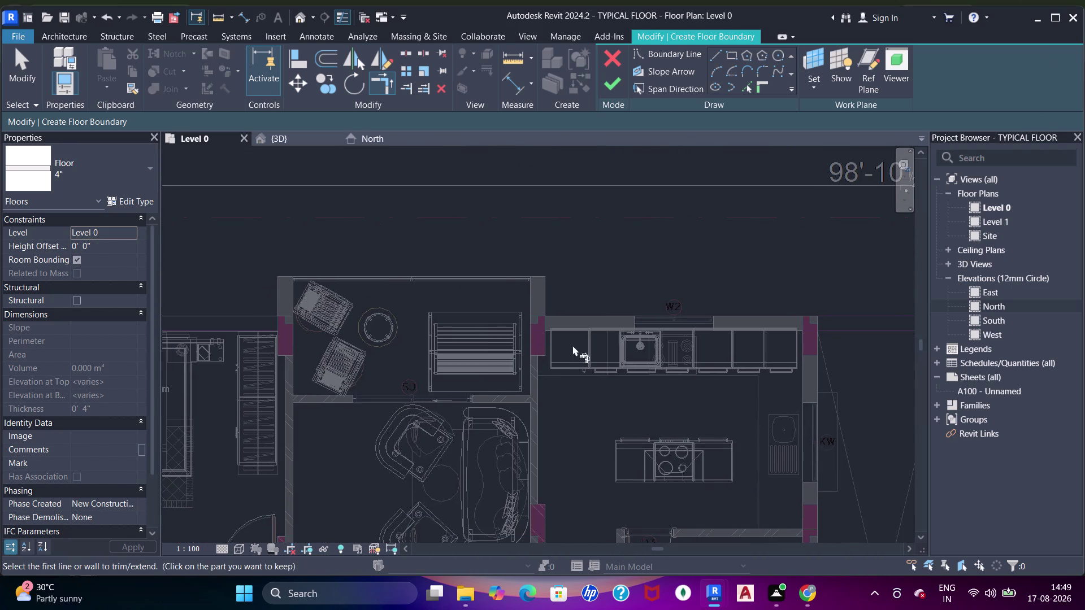
middle_drag(581, 347, 900, 353)
middle_drag(430, 364, 653, 325)
scroll(down, 3)
middle_drag(650, 378, 546, 252)
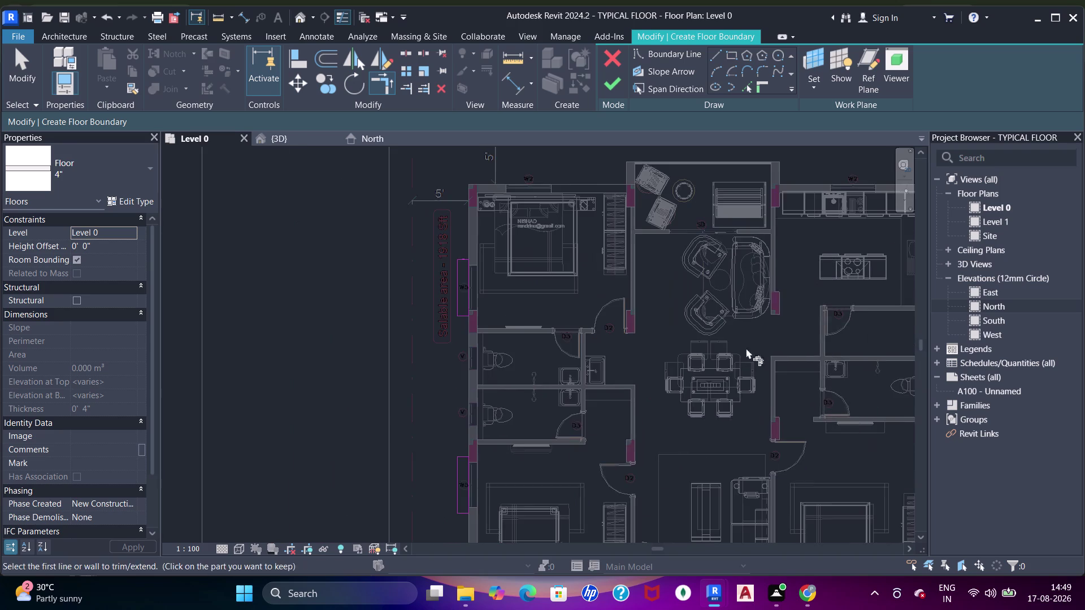
middle_drag(730, 369, 568, 348)
middle_drag(781, 392, 726, 358)
scroll(up, 3)
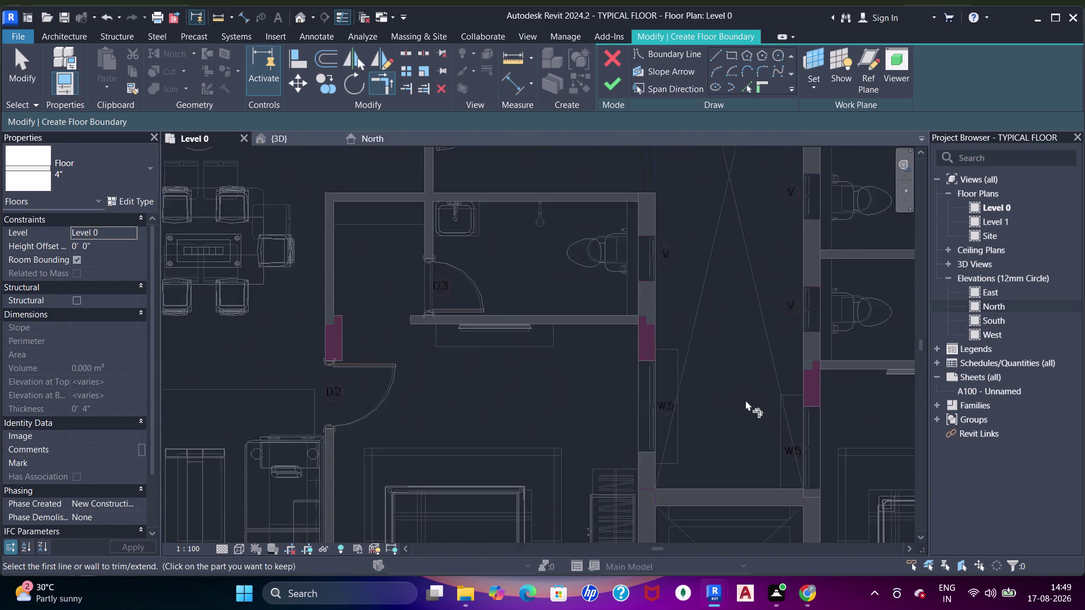
scroll(up, 3)
click(742, 90)
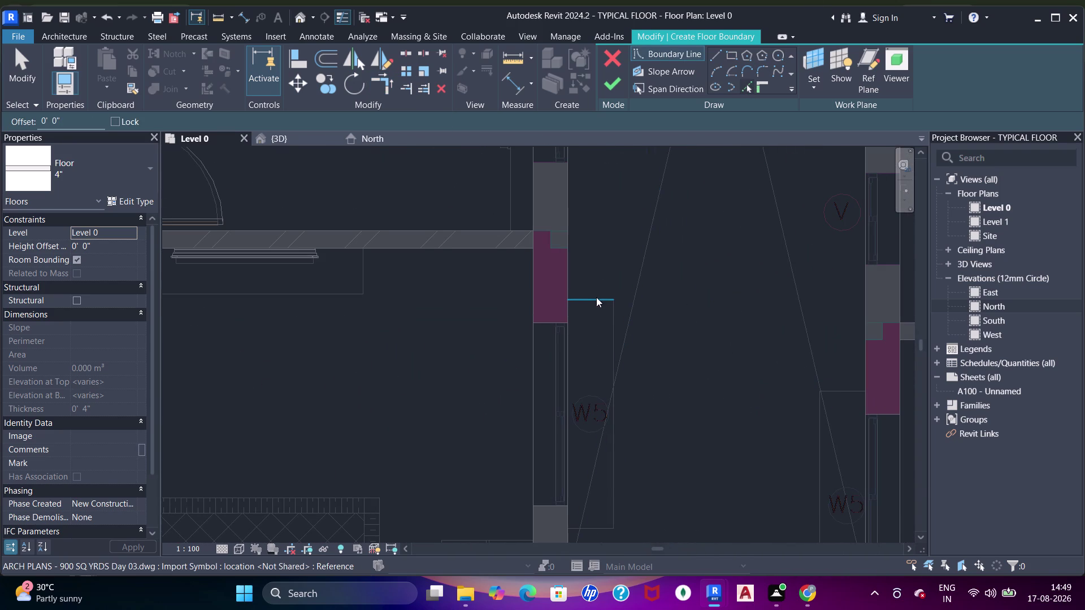
click(602, 304)
click(615, 320)
middle_drag(603, 331, 711, 203)
scroll(up, 3)
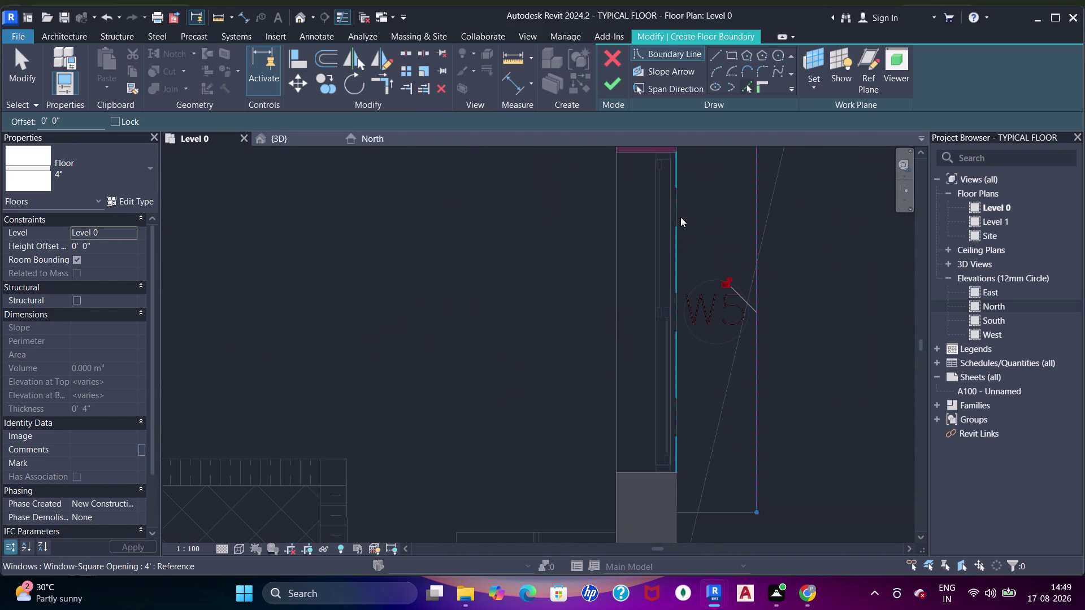
click(677, 479)
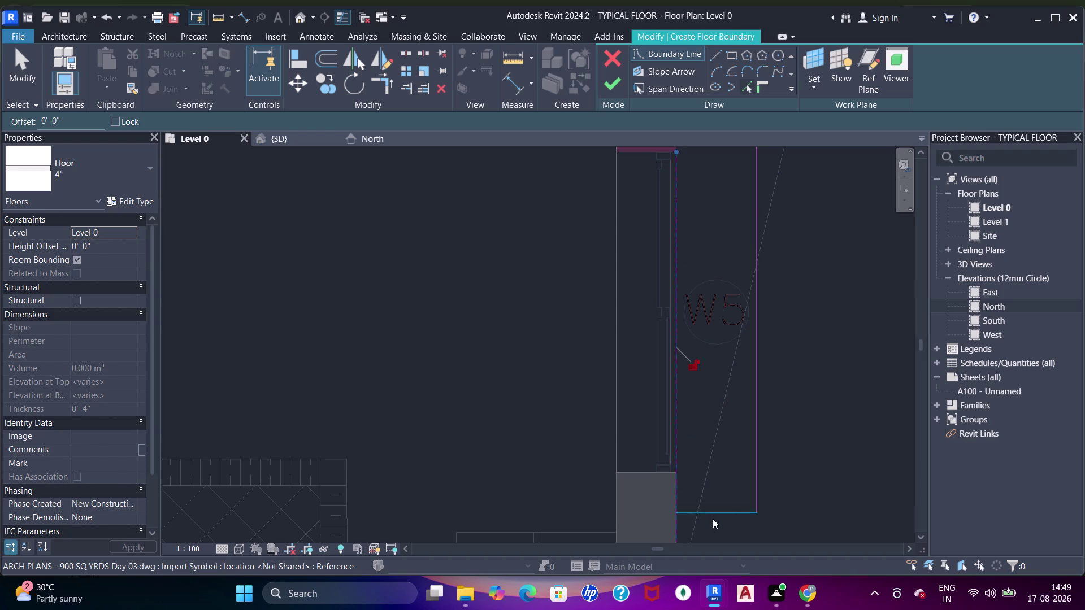
click(713, 518)
Trim this W5 rectangle's edge to the wall face.
key(Escape)
key(Escape)
key(t)
key(r)
drag(674, 442, 682, 435)
middle_drag(709, 298, 717, 381)
click(704, 198)
middle_drag(735, 383, 734, 194)
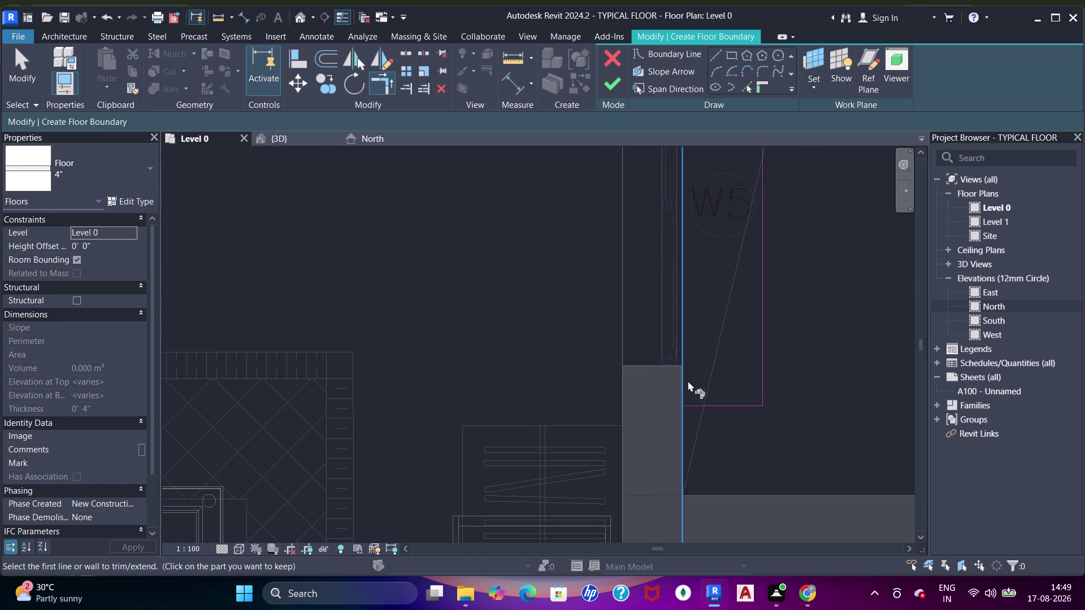
drag(679, 377, 689, 377)
click(705, 400)
scroll(down, 3)
middle_drag(798, 268, 780, 320)
scroll(up, 3)
scroll(down, 3)
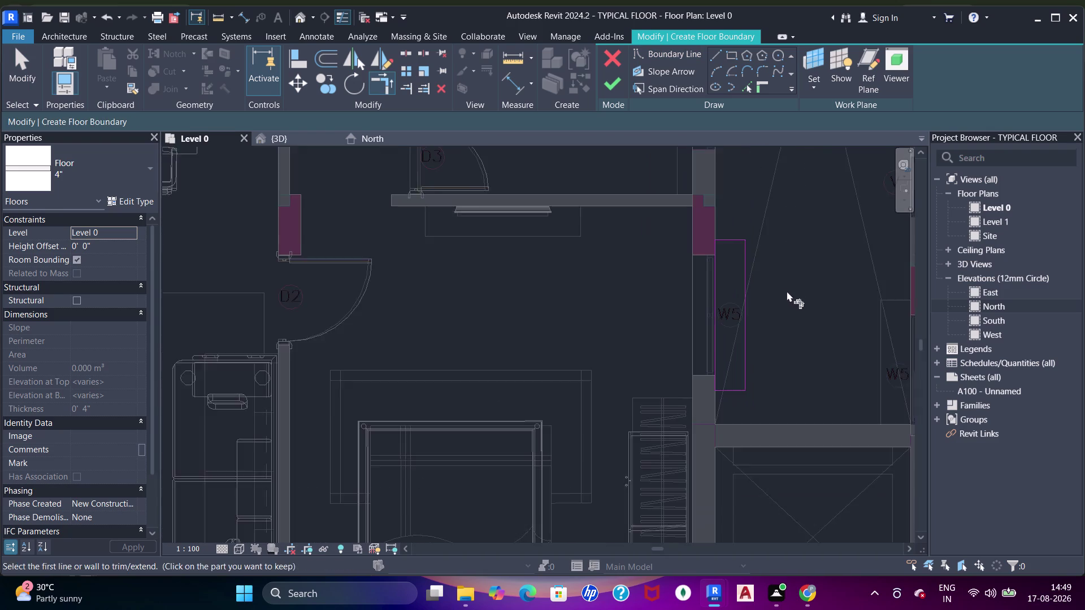
middle_drag(776, 295, 723, 311)
middle_drag(784, 325, 704, 282)
Sketch a rectangular boundary outside window W5.
scroll(up, 3)
click(742, 88)
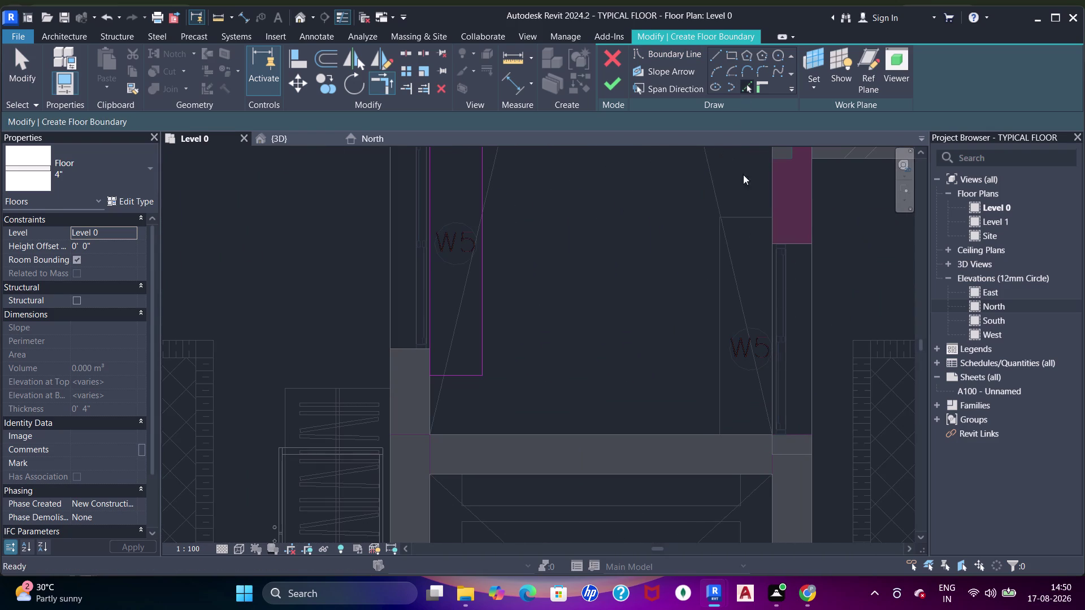
click(743, 218)
click(725, 291)
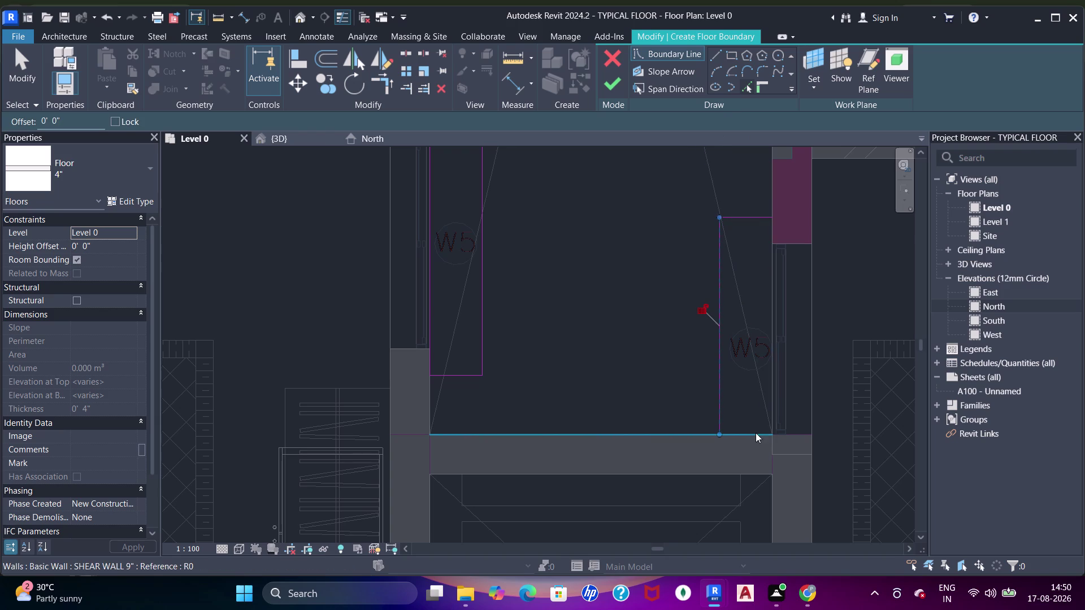
click(751, 436)
click(774, 231)
Trim the W5 rectangle's edges to the wall face using TR.
key(Escape)
key(Escape)
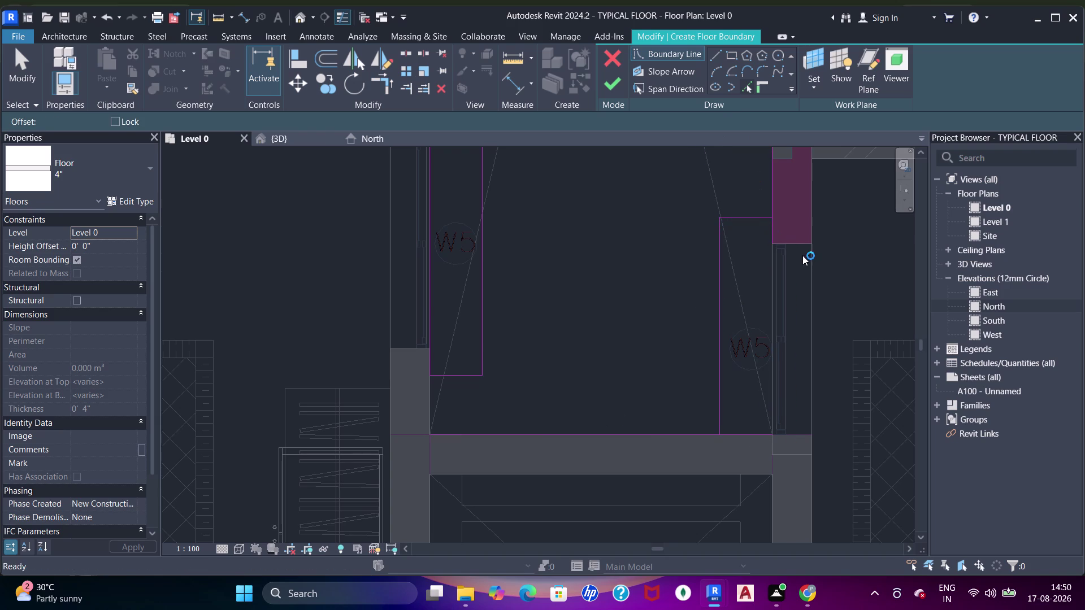
key(Escape)
text(tr)
click(760, 223)
click(775, 232)
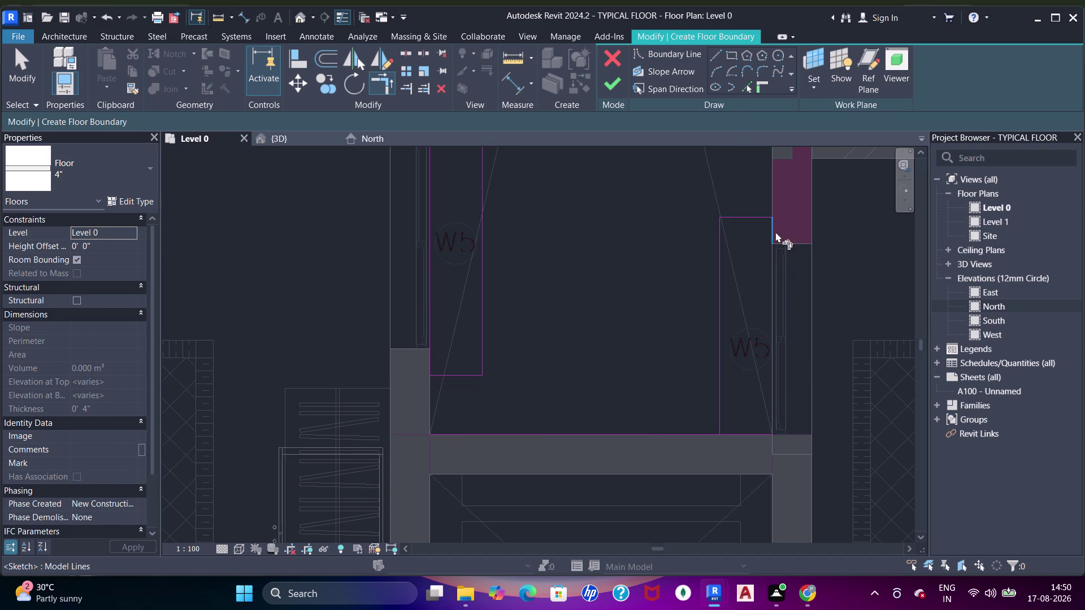
click(770, 230)
click(770, 431)
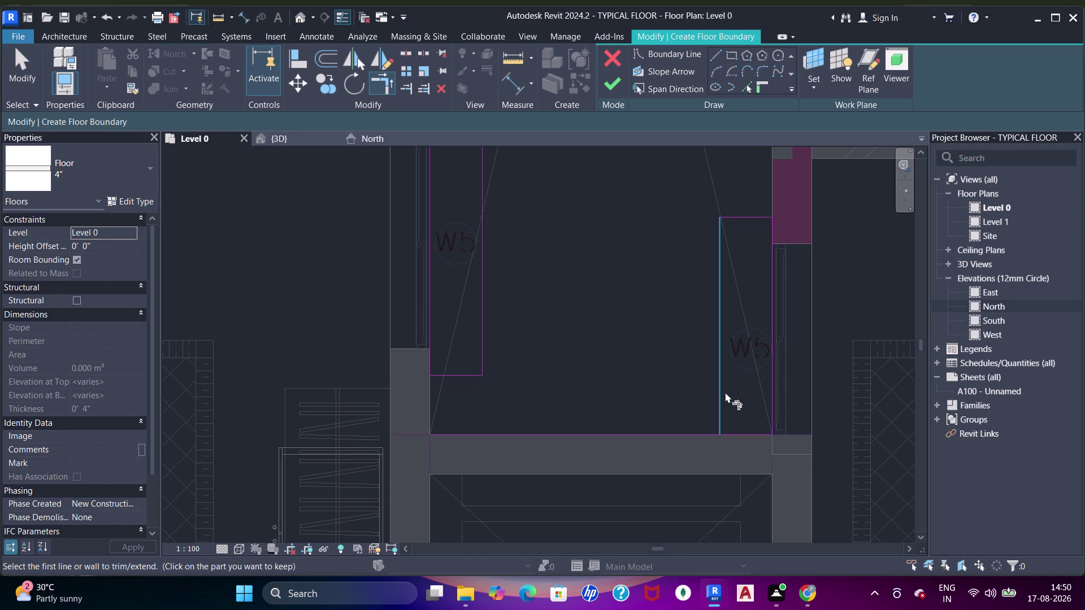
click(717, 390)
click(742, 432)
Draw straight boundary lines outlining the sunshade outside window W5.
scroll(down, 3)
middle_drag(744, 227, 760, 488)
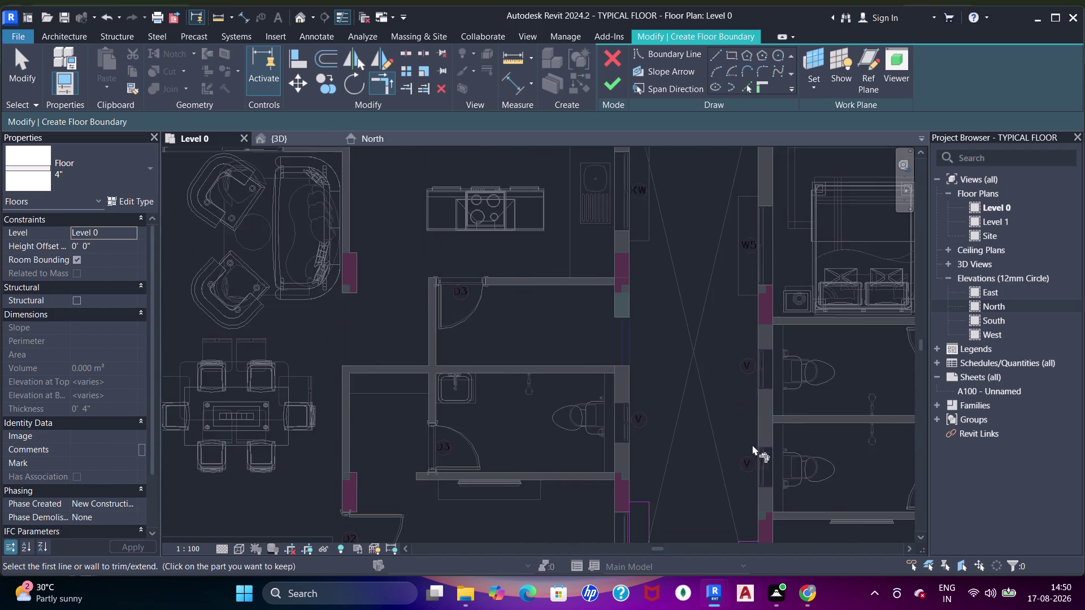
scroll(up, 3)
scroll(down, 3)
middle_drag(770, 198, 767, 348)
scroll(up, 3)
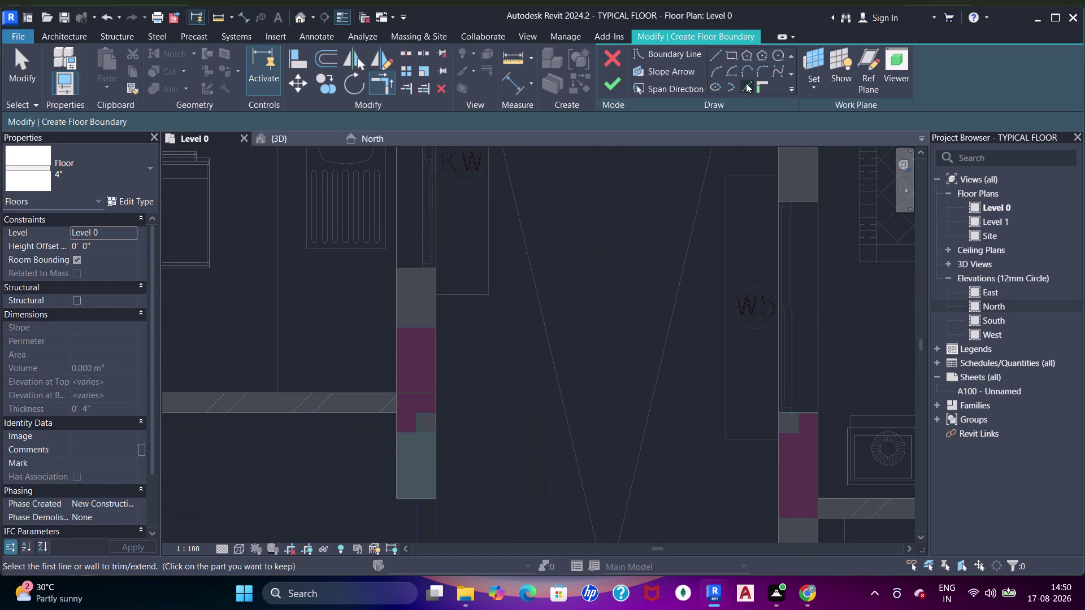
click(746, 83)
click(750, 174)
click(732, 255)
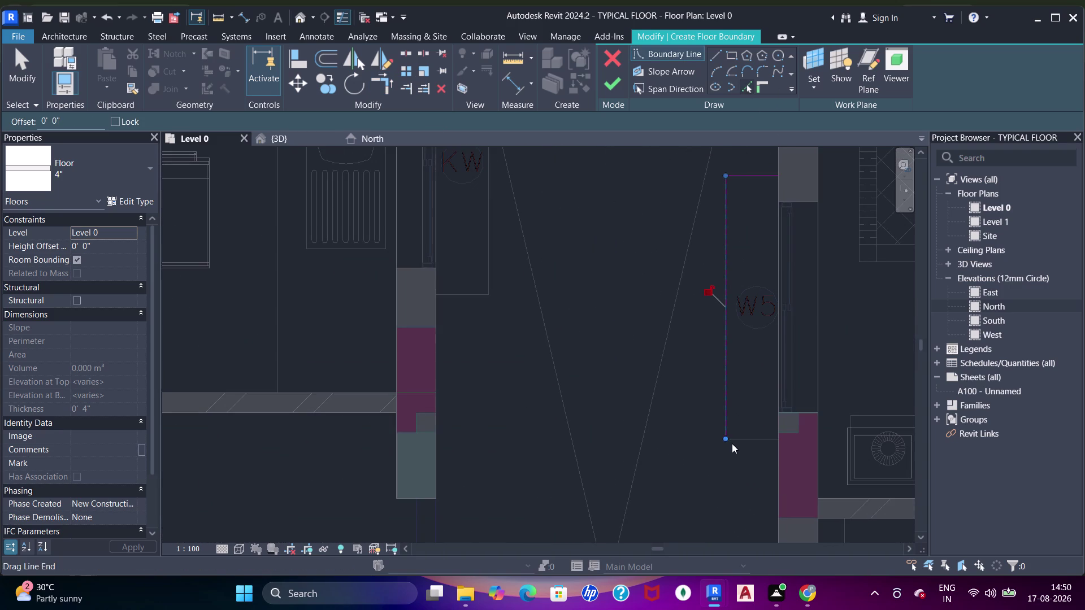
drag(732, 442, 749, 443)
key(ctrl+z)
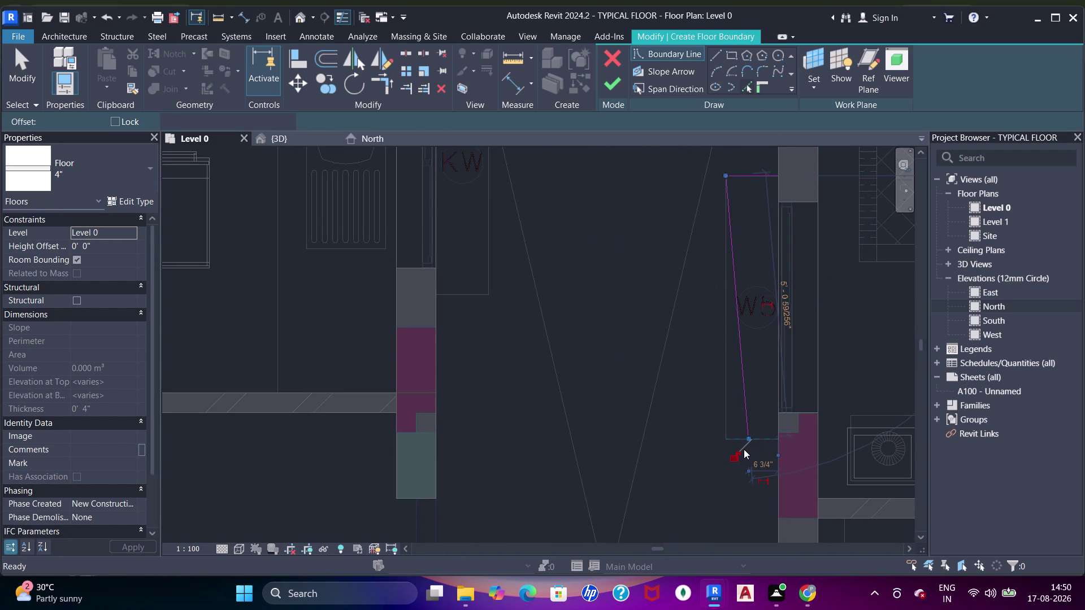
click(756, 438)
click(779, 428)
Join the W5 outline's corners with Trim/Extend to Corner, closing the boundary.
key(Escape)
key(Escape)
key(t)
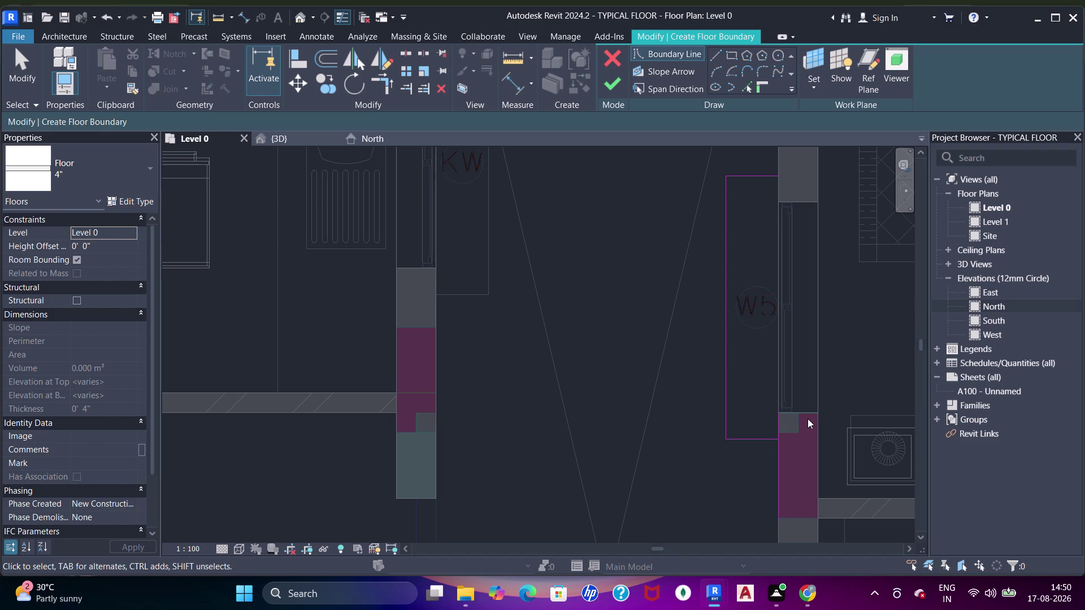
key(r)
click(762, 436)
drag(777, 426, 783, 419)
click(751, 171)
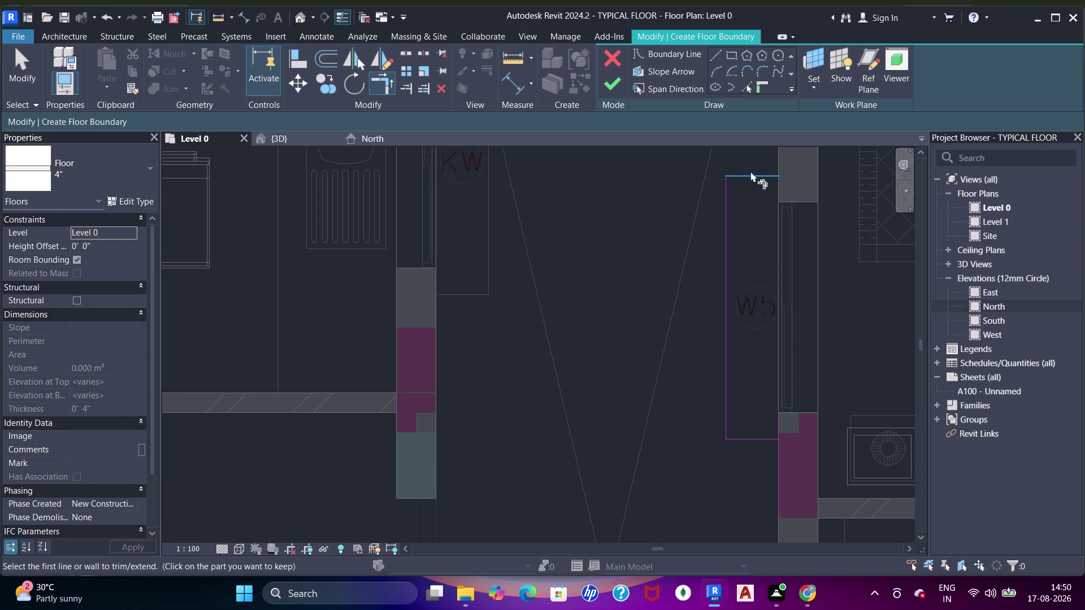
click(777, 421)
scroll(down, 3)
middle_drag(734, 280, 745, 392)
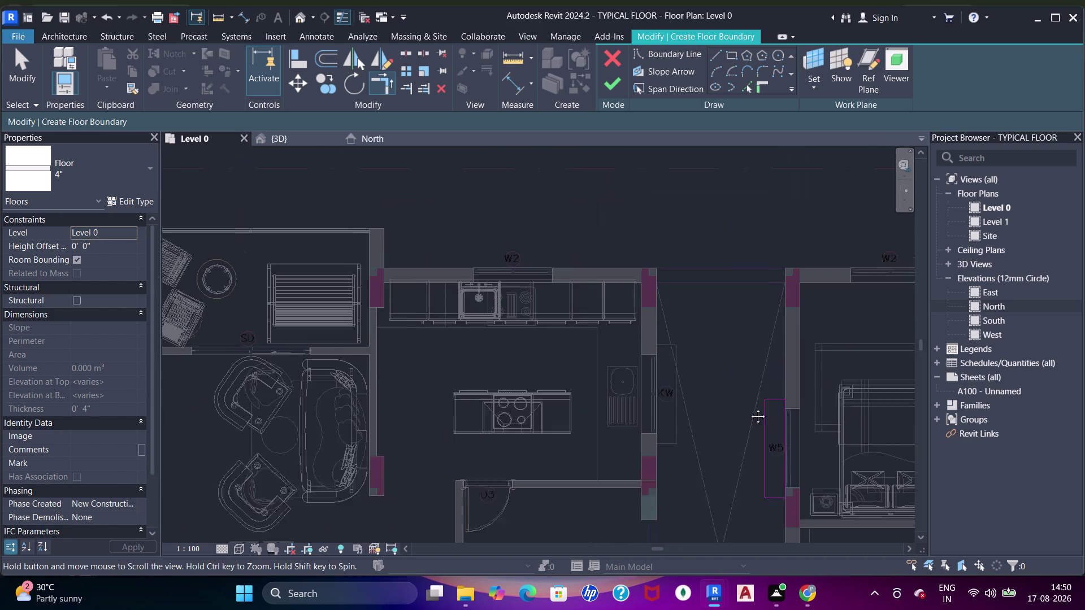
middle_drag(745, 392, 750, 410)
middle_drag(729, 423, 748, 323)
scroll(up, 3)
Draw the boundary lines outlining the sunshade beside window KW, up to the wall face.
drag(742, 88, 740, 93)
click(657, 298)
click(674, 370)
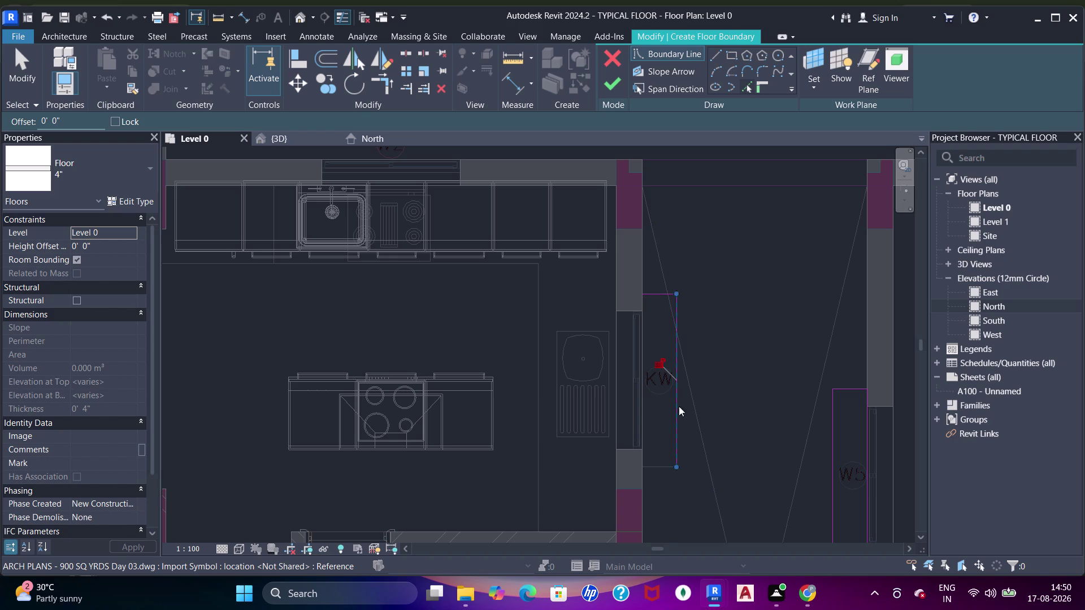
click(652, 469)
scroll(up, 3)
click(644, 453)
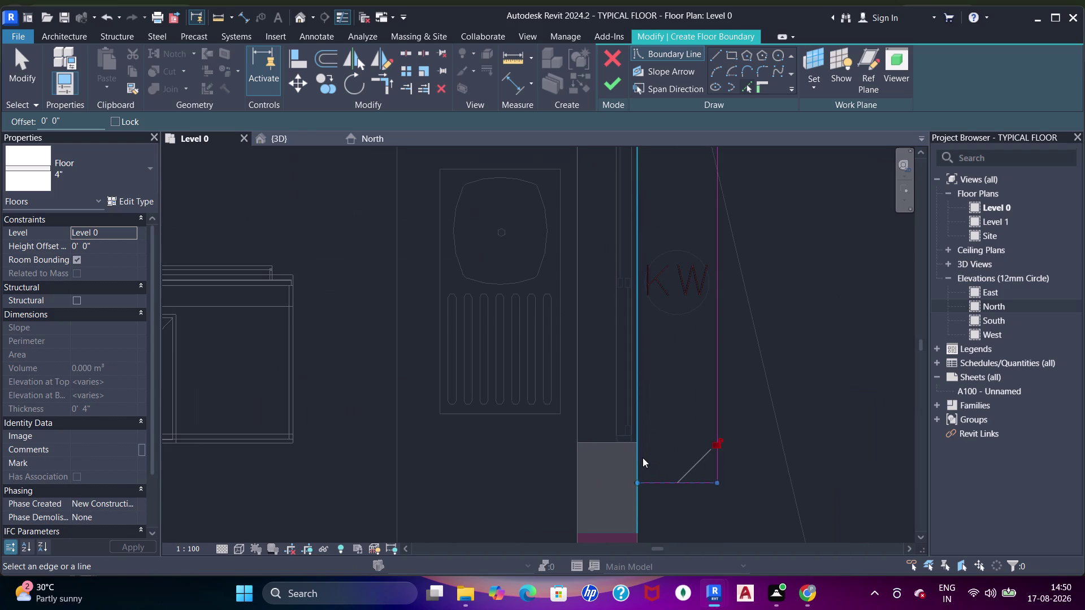
click(643, 458)
key(Escape)
key(Escape)
Trim the outline's bottom, top and remaining corners with TR, then zoom out to the other apartment.
key(t)
key(r)
click(635, 453)
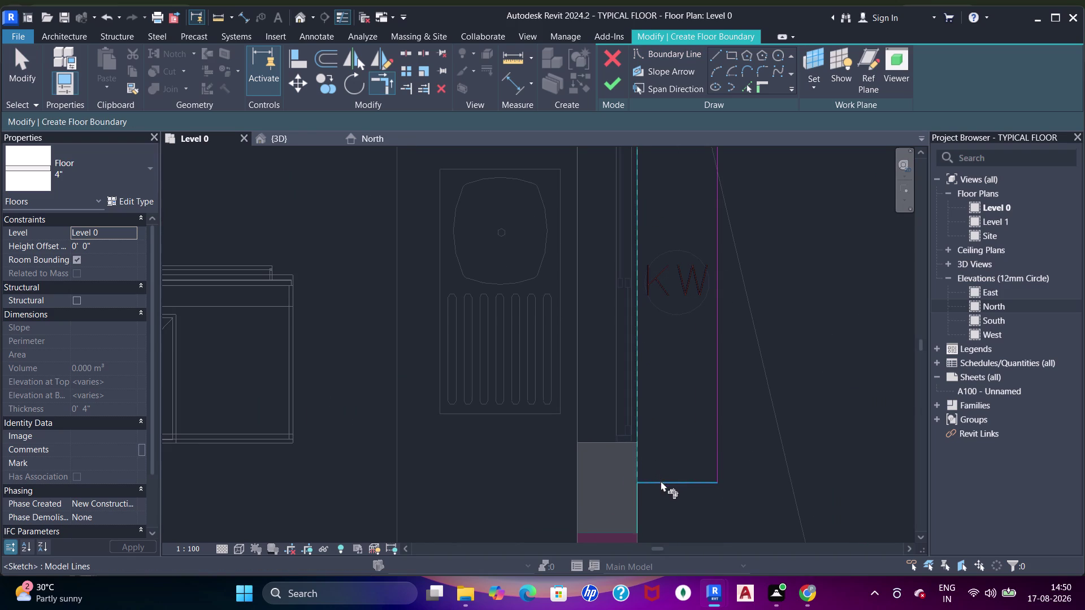
click(661, 481)
middle_drag(680, 248, 703, 376)
drag(659, 273, 664, 262)
click(692, 203)
scroll(down, 3)
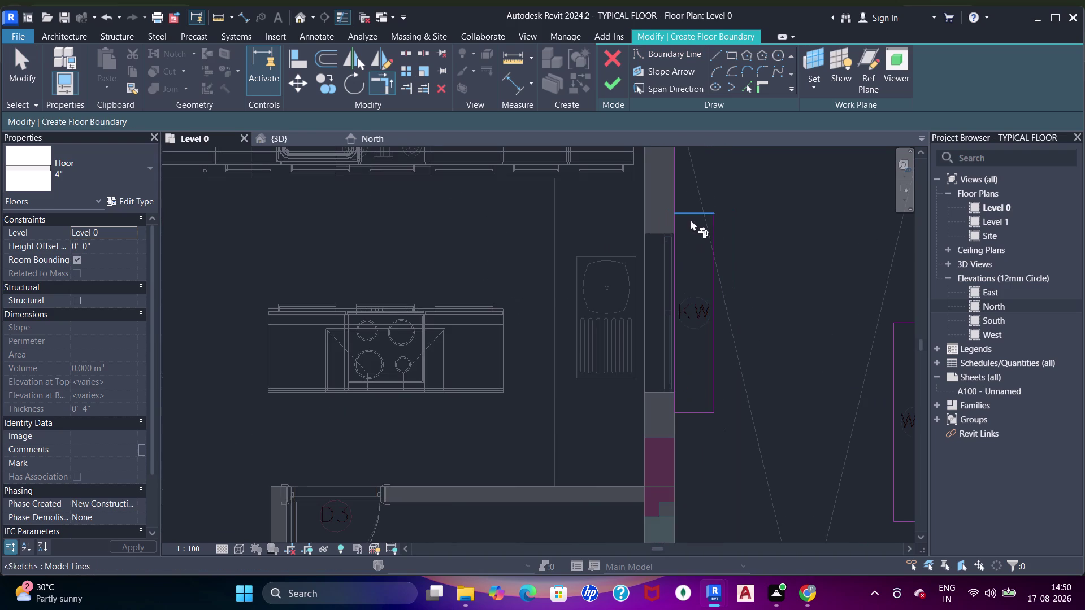
click(690, 213)
click(676, 247)
scroll(down, 3)
middle_drag(723, 319, 637, 291)
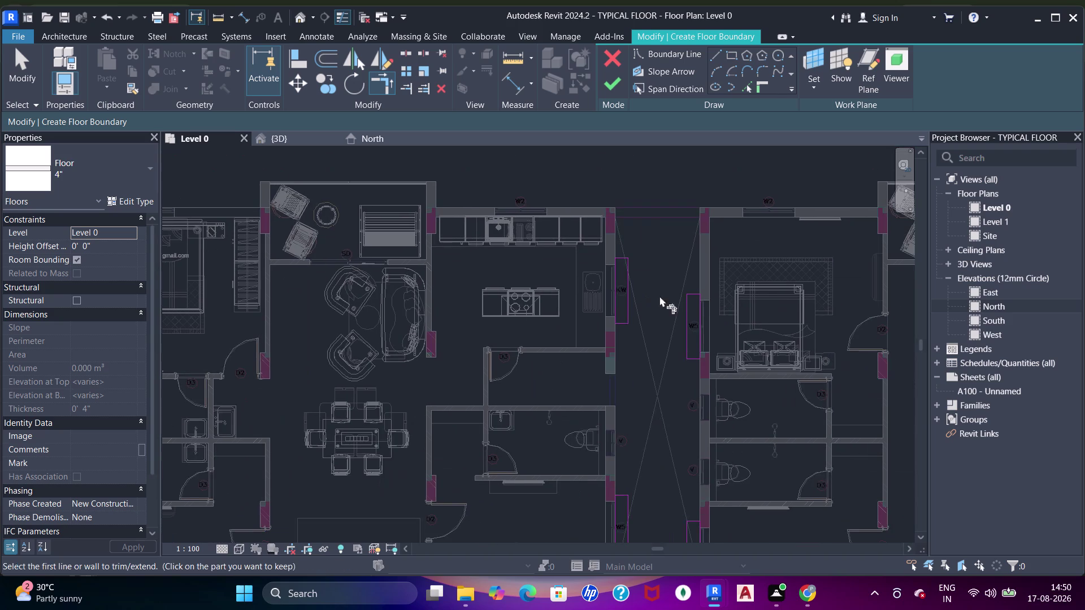
middle_drag(707, 290, 560, 242)
middle_drag(749, 370, 581, 349)
middle_drag(729, 365, 544, 421)
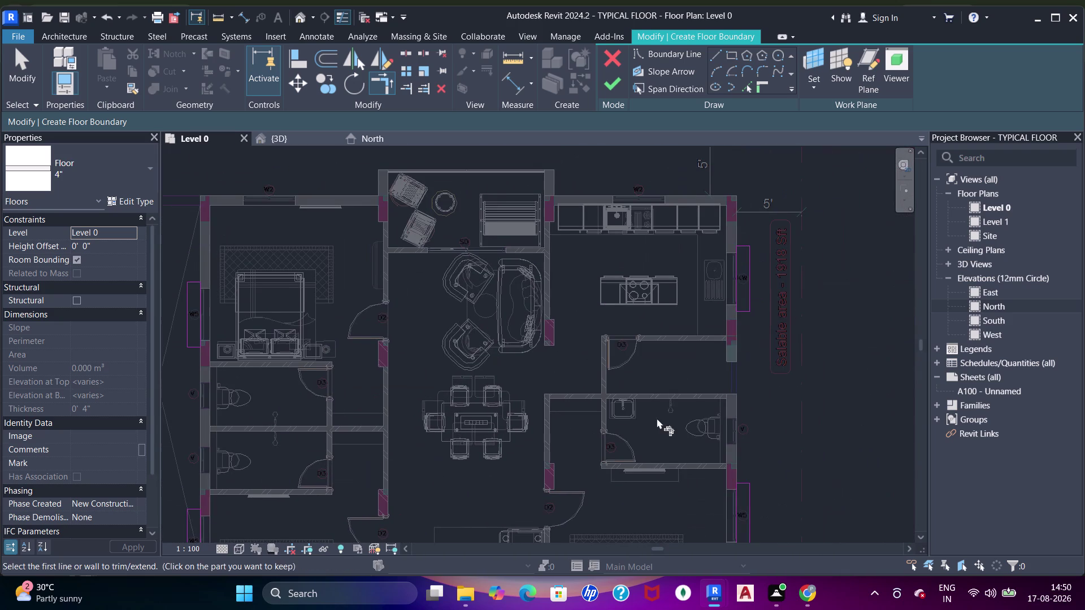
middle_drag(574, 296, 638, 309)
Trim the overlapping line at window W5, finish the 4-inch Level 0 sunshade floors, and view {3D}.
click(612, 86)
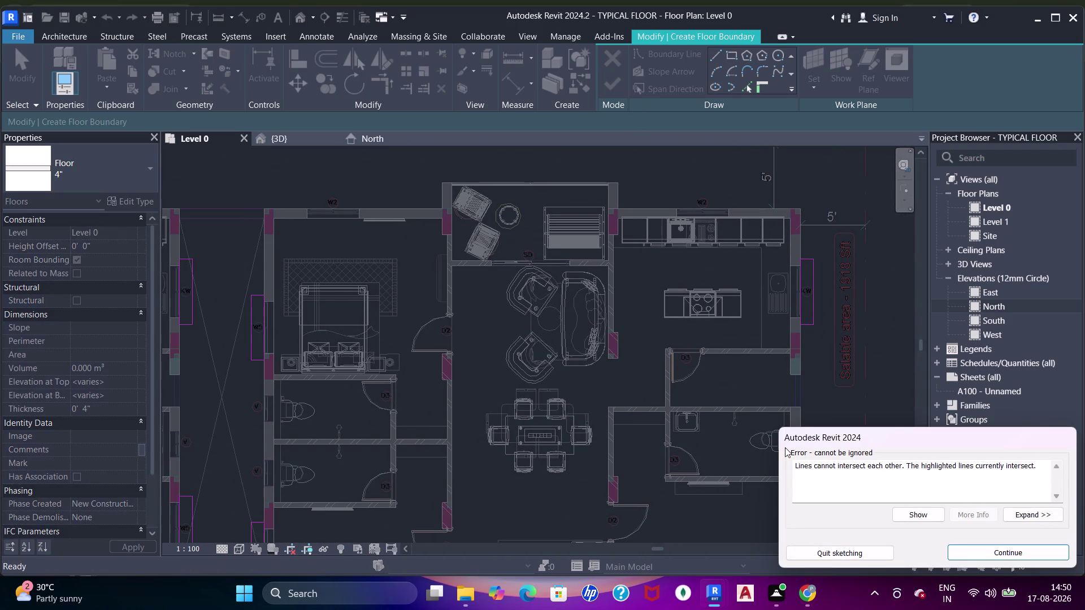
click(907, 515)
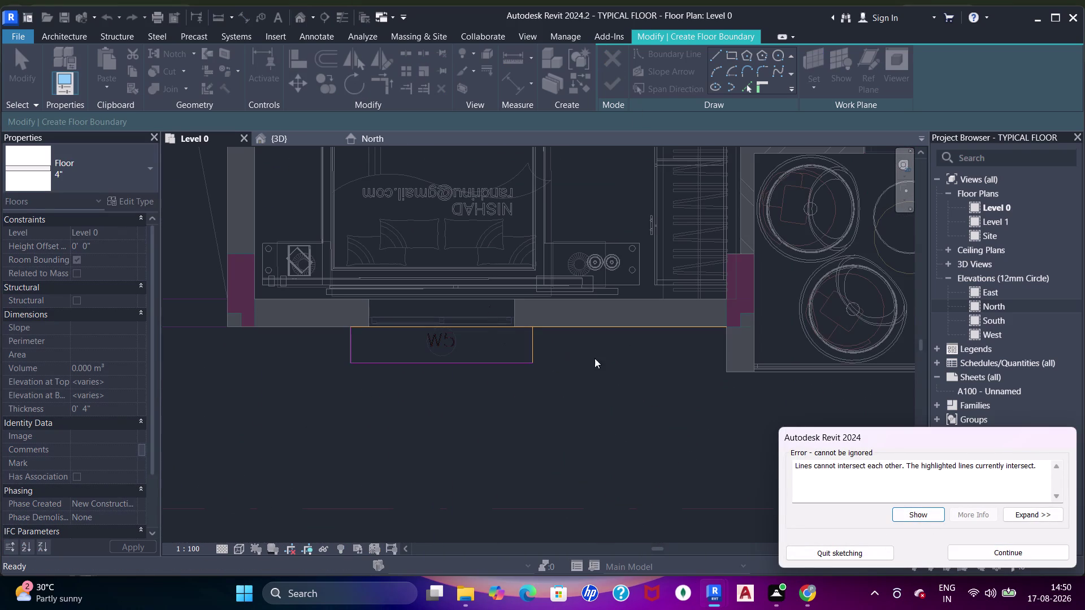
drag(1003, 551, 993, 551)
click(486, 326)
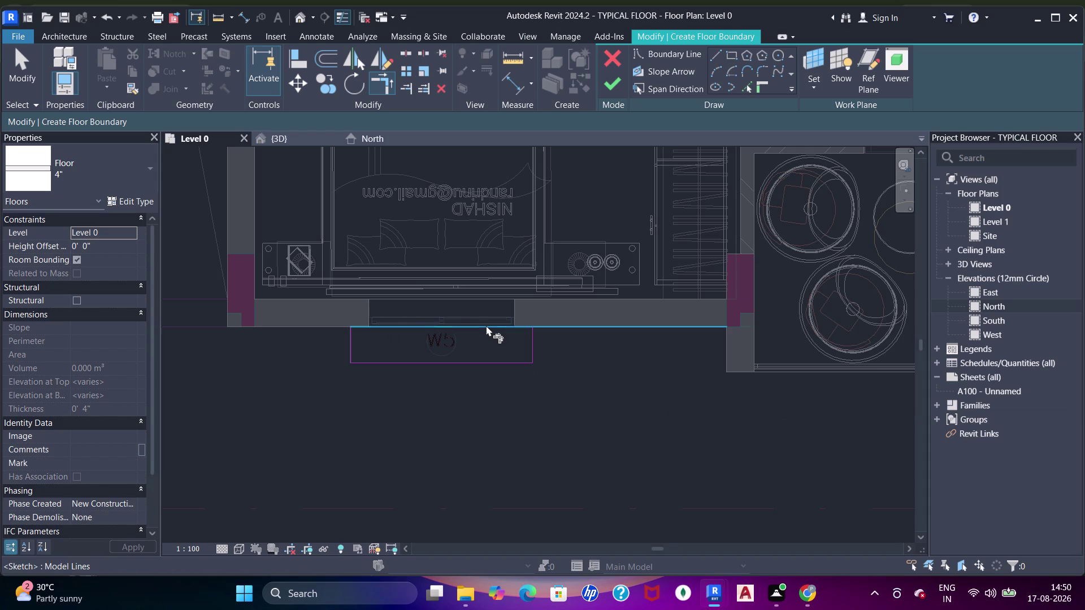
click(528, 348)
click(613, 83)
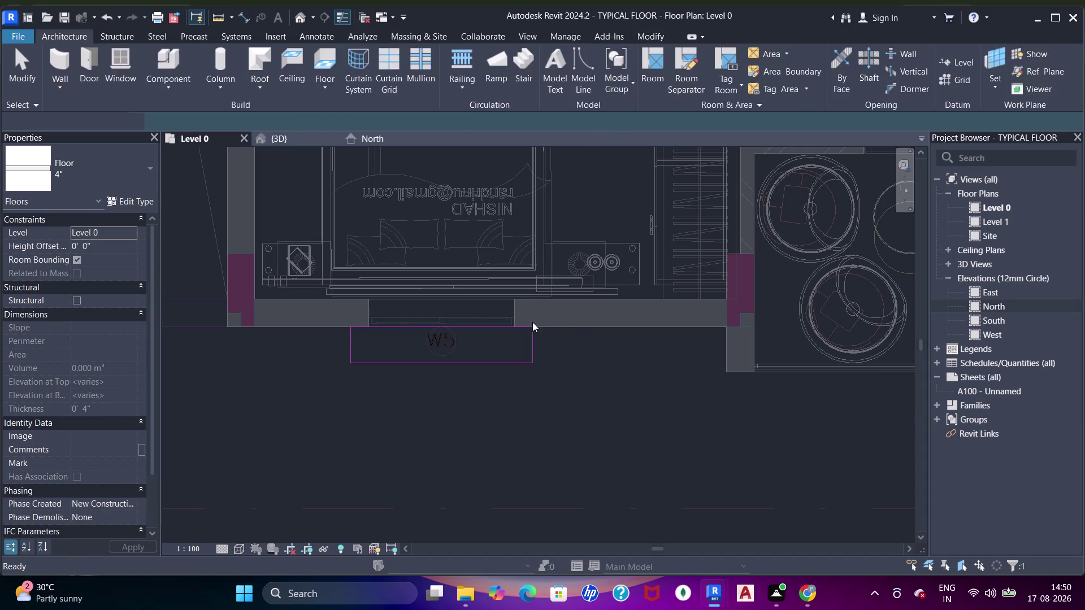
click(285, 133)
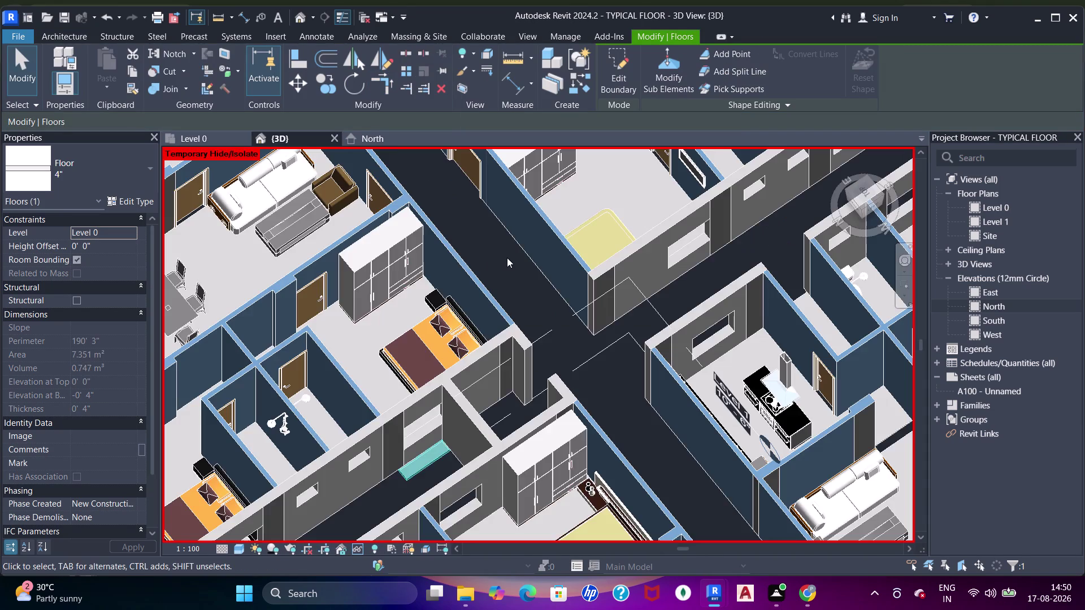
scroll(down, 3)
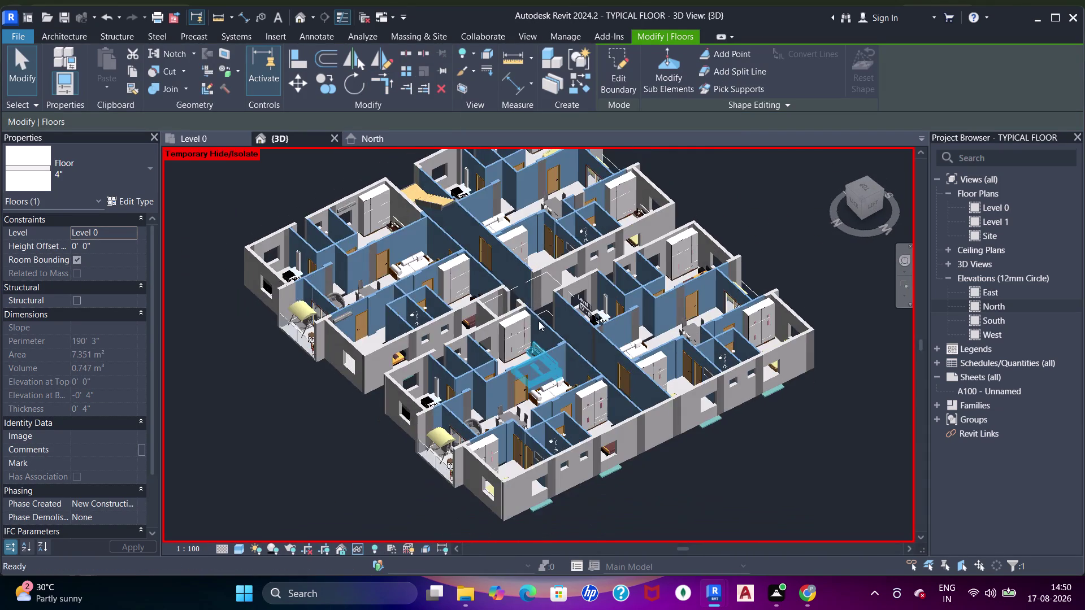
middle_drag(545, 305, 546, 362)
scroll(up, 3)
middle_drag(573, 379, 572, 367)
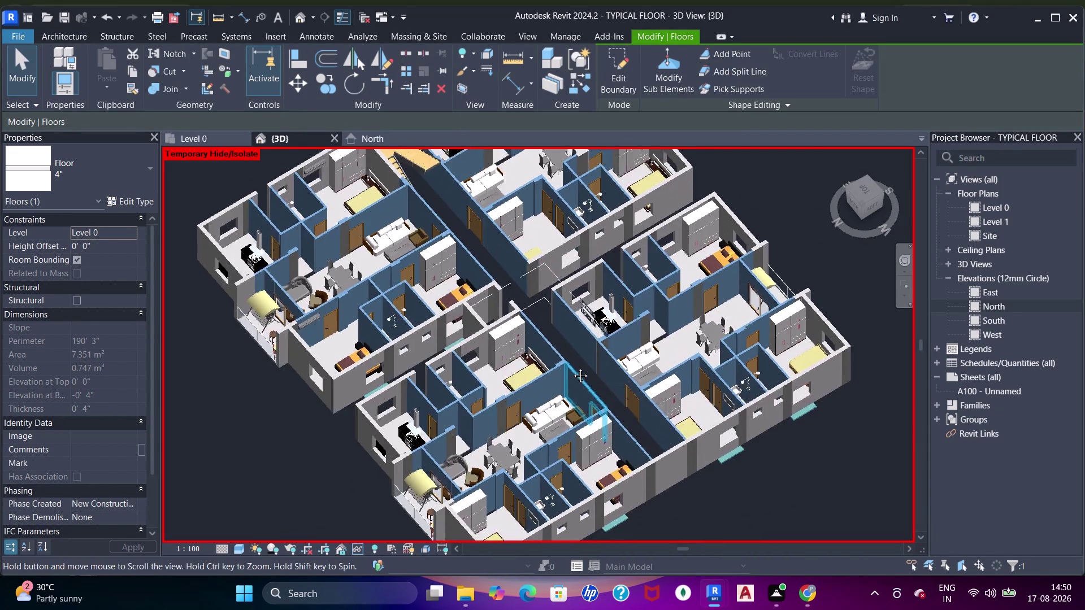
middle_drag(572, 368, 572, 367)
scroll(down, 3)
middle_drag(576, 366, 575, 380)
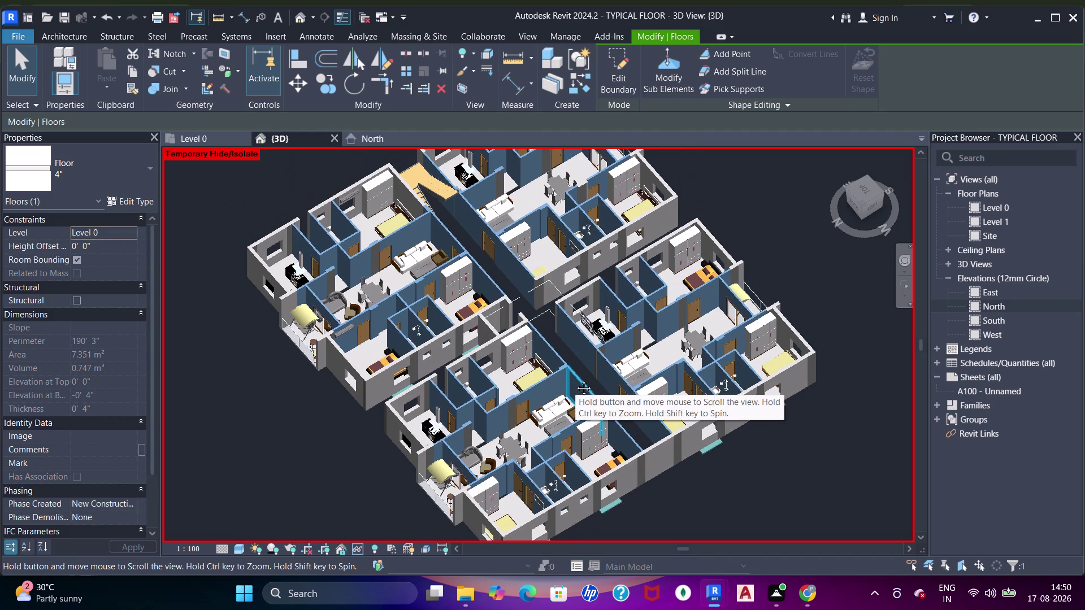
middle_drag(575, 379, 582, 370)
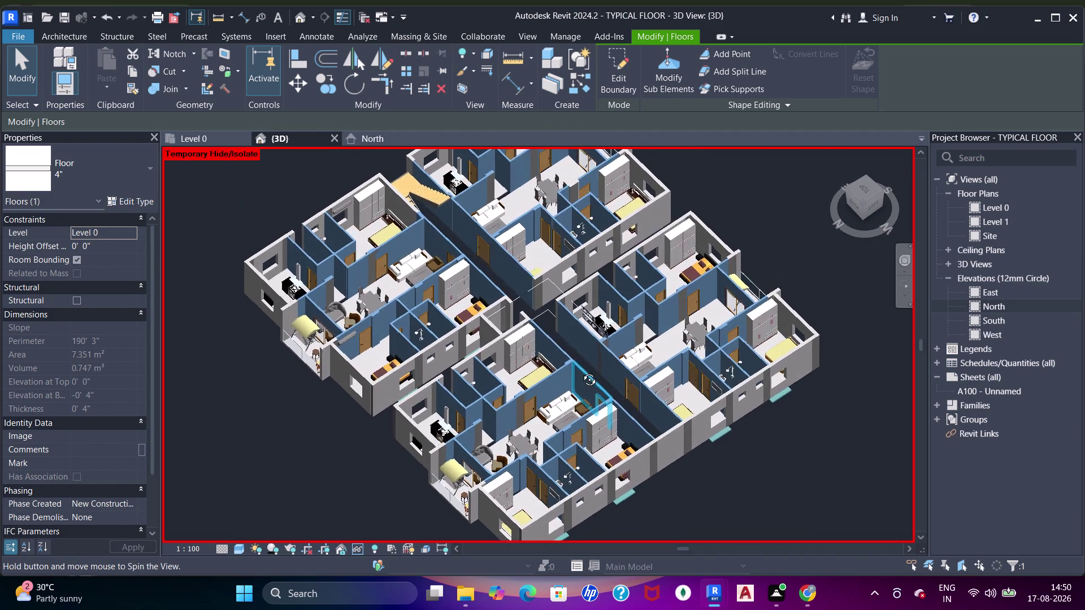
middle_drag(583, 370, 578, 372)
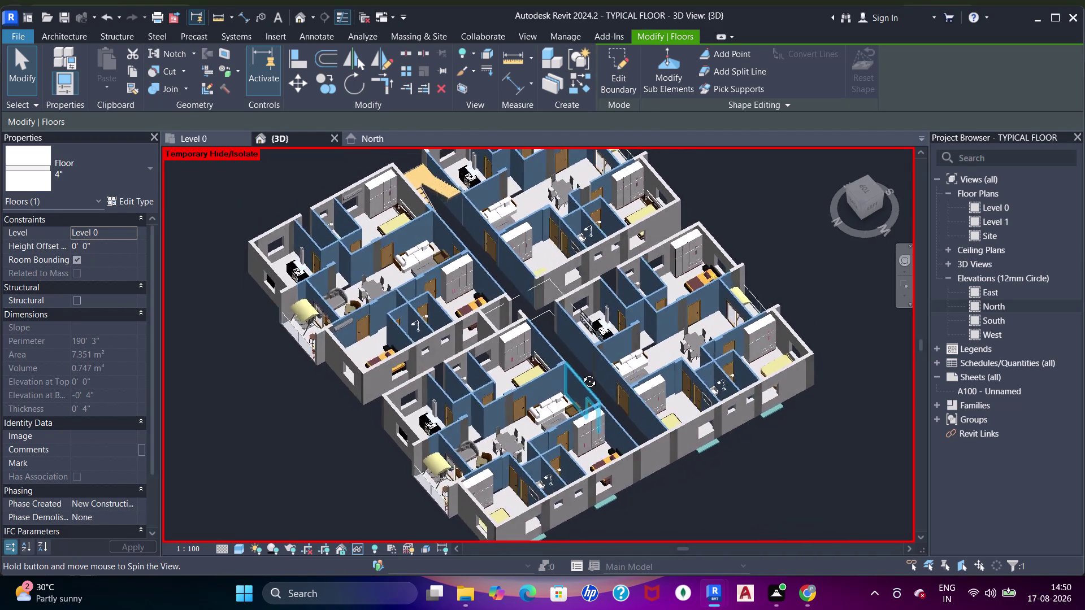
middle_drag(579, 372, 699, 339)
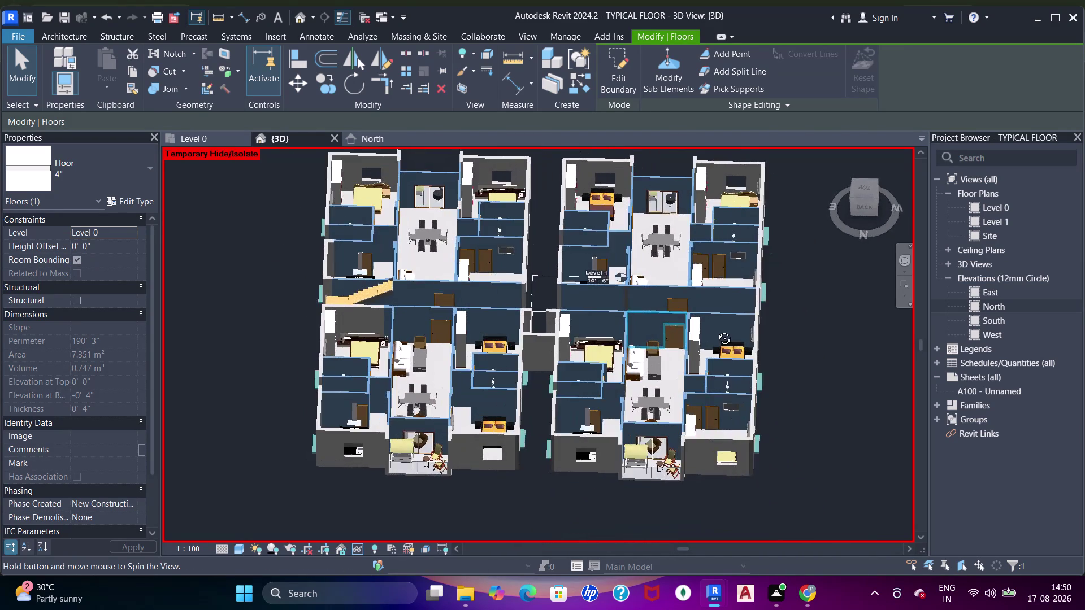
middle_drag(698, 339, 795, 418)
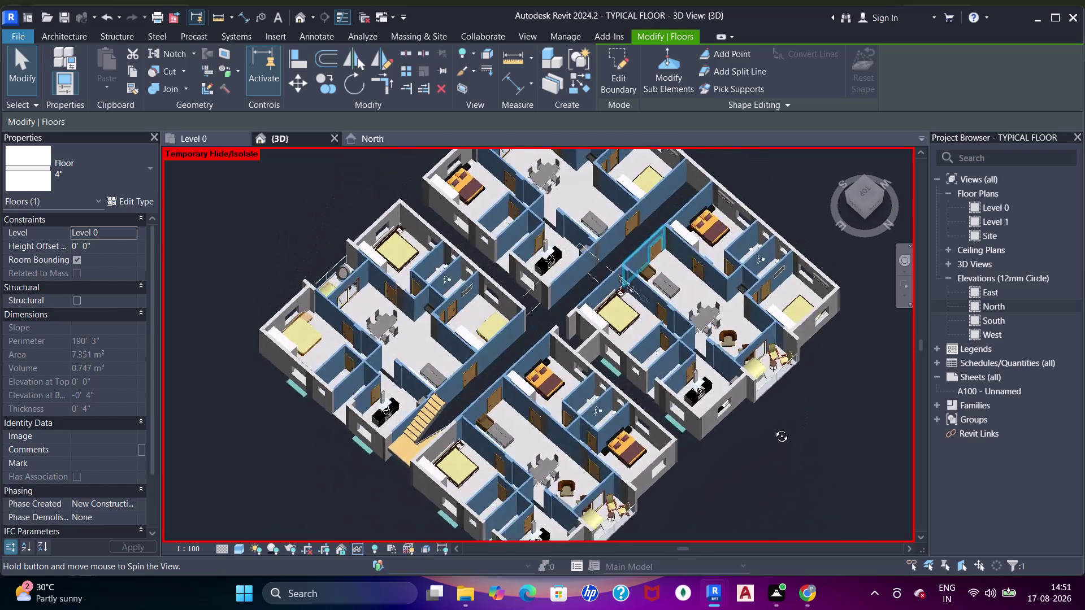
middle_drag(796, 418, 613, 373)
middle_drag(673, 429, 647, 420)
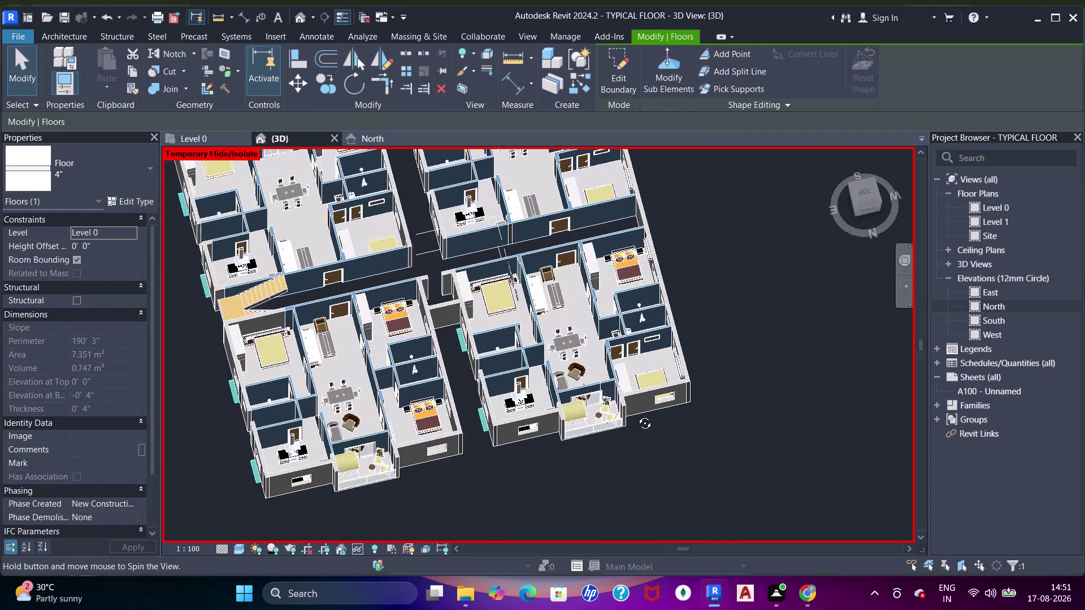
middle_drag(646, 420, 591, 287)
scroll(up, 3)
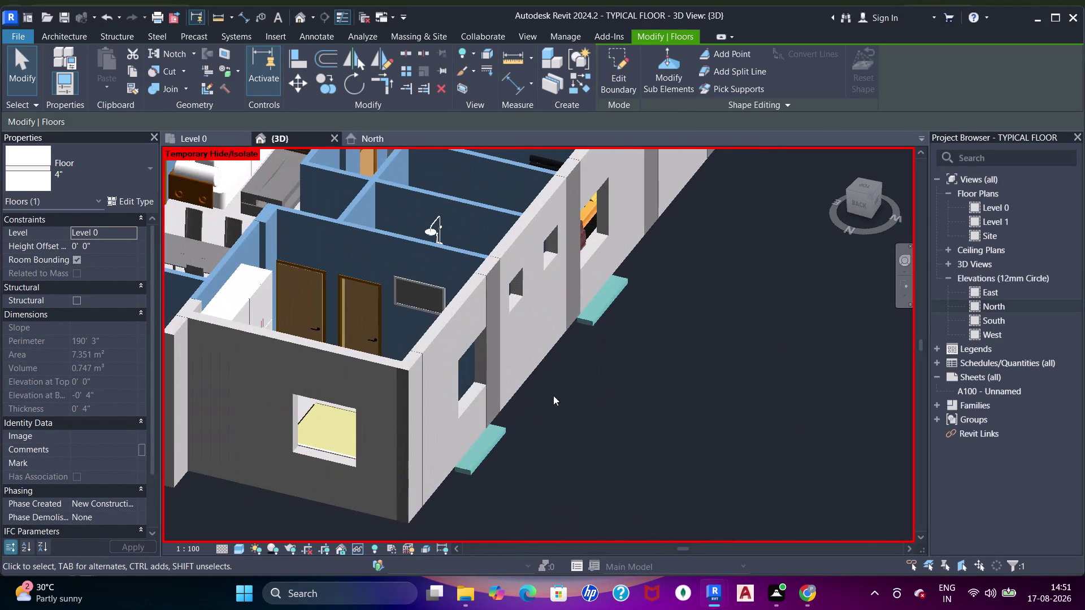
middle_drag(595, 394, 670, 399)
key(Escape)
key(Escape)
scroll(up, 3)
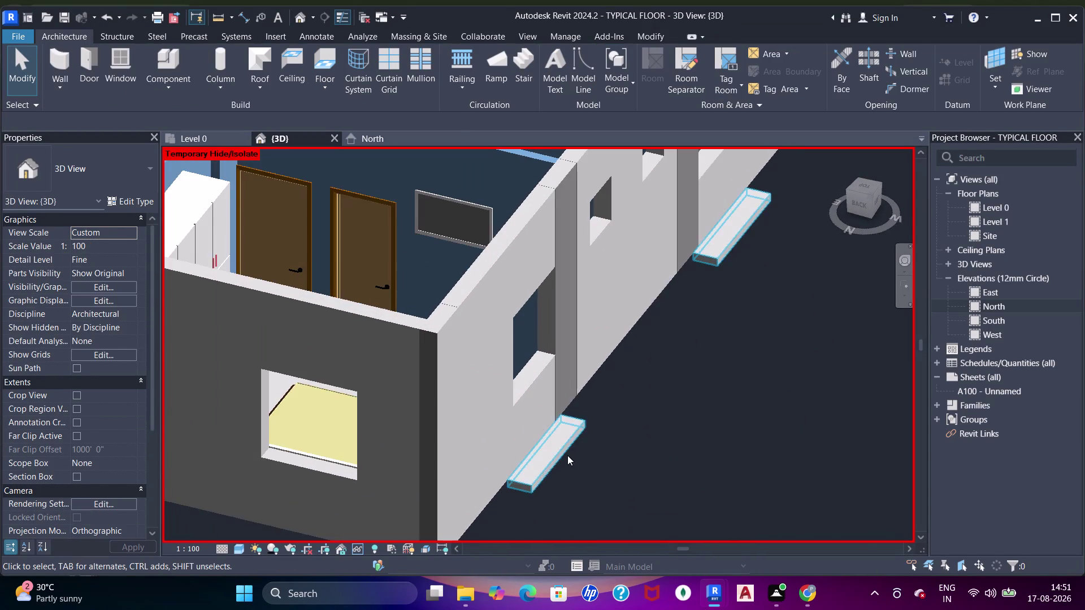
click(567, 455)
scroll(down, 3)
middle_drag(631, 356, 630, 430)
scroll(up, 3)
scroll(down, 3)
middle_drag(650, 343, 595, 424)
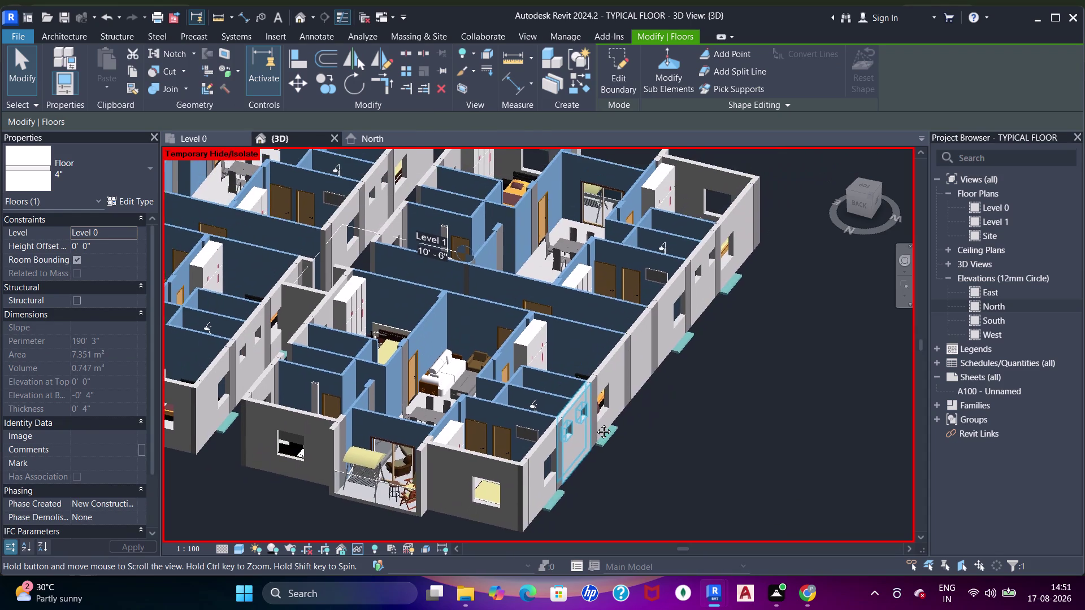
middle_drag(595, 424, 658, 297)
scroll(up, 3)
right_drag(651, 410, 680, 373)
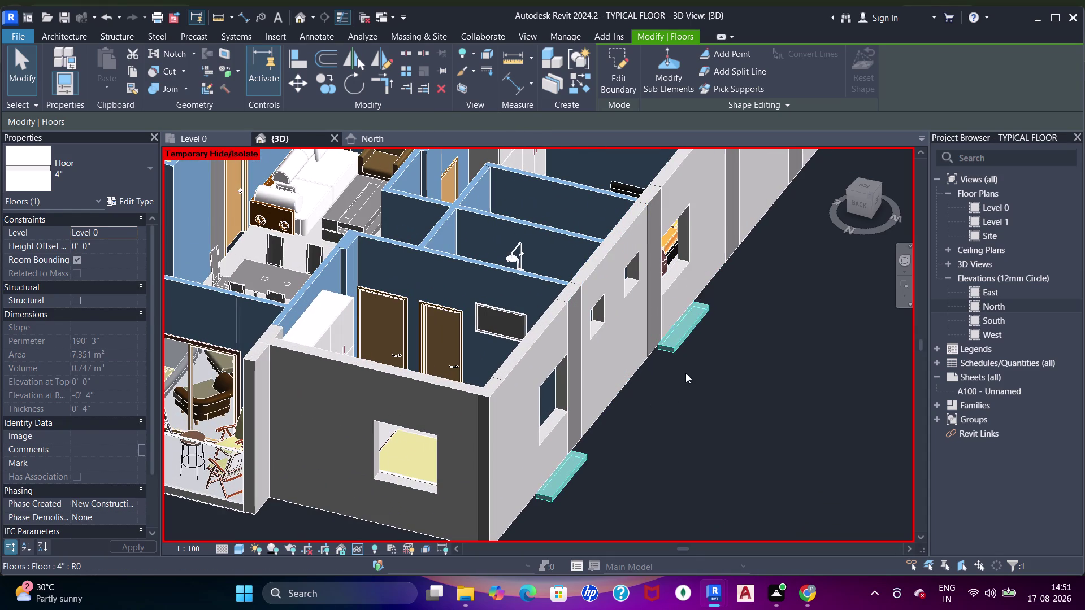
key(Escape)
click(576, 471)
middle_drag(591, 451, 616, 409)
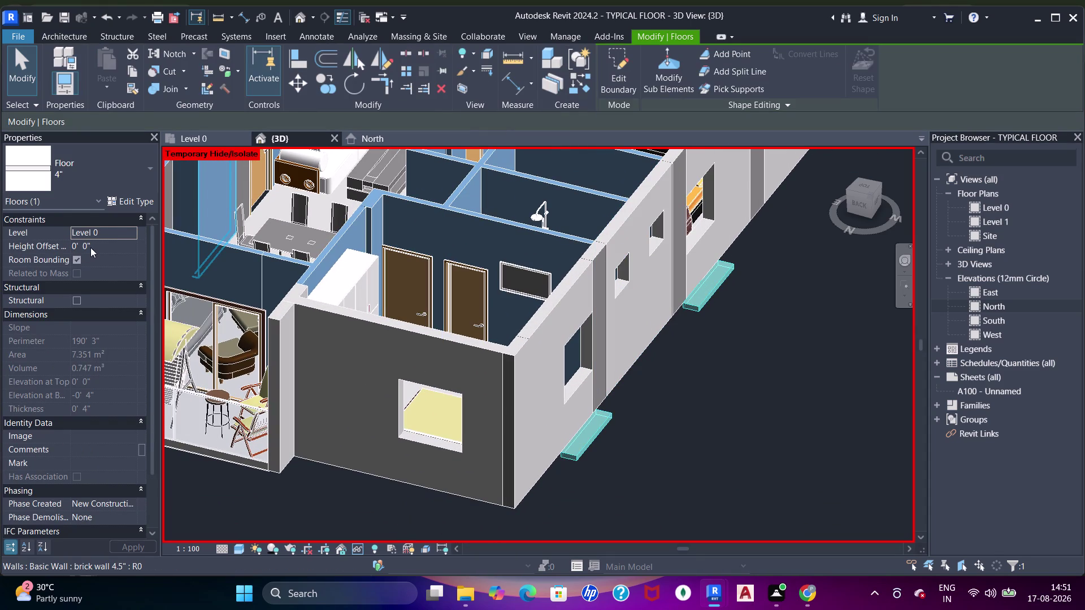
click(94, 246)
drag(106, 249, 52, 248)
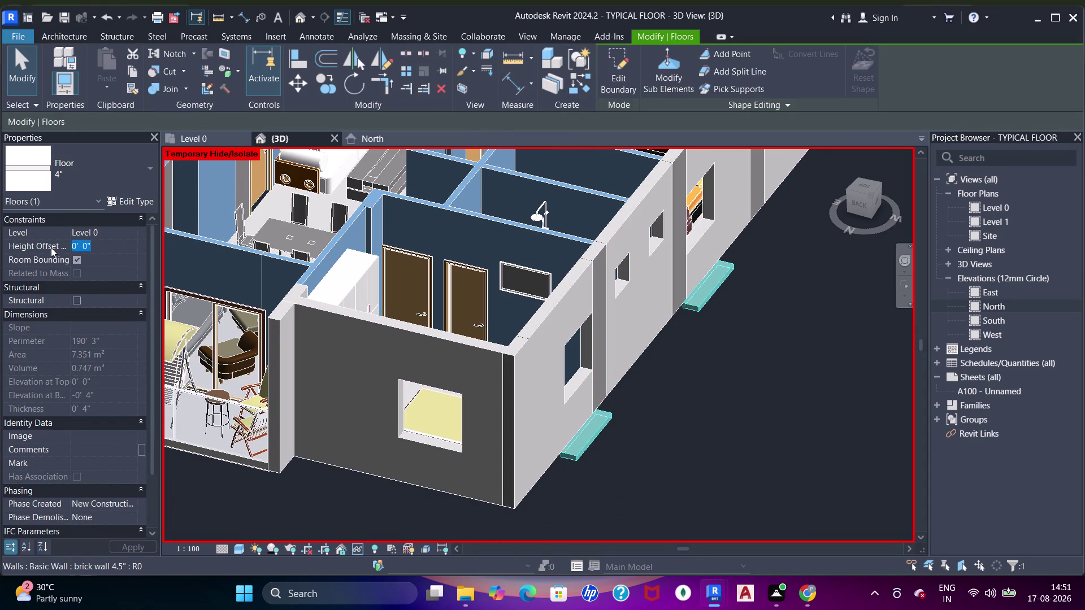
text(3')
Confirm the slab's 3' height offset and orbit to the window and sunshade.
key(Return)
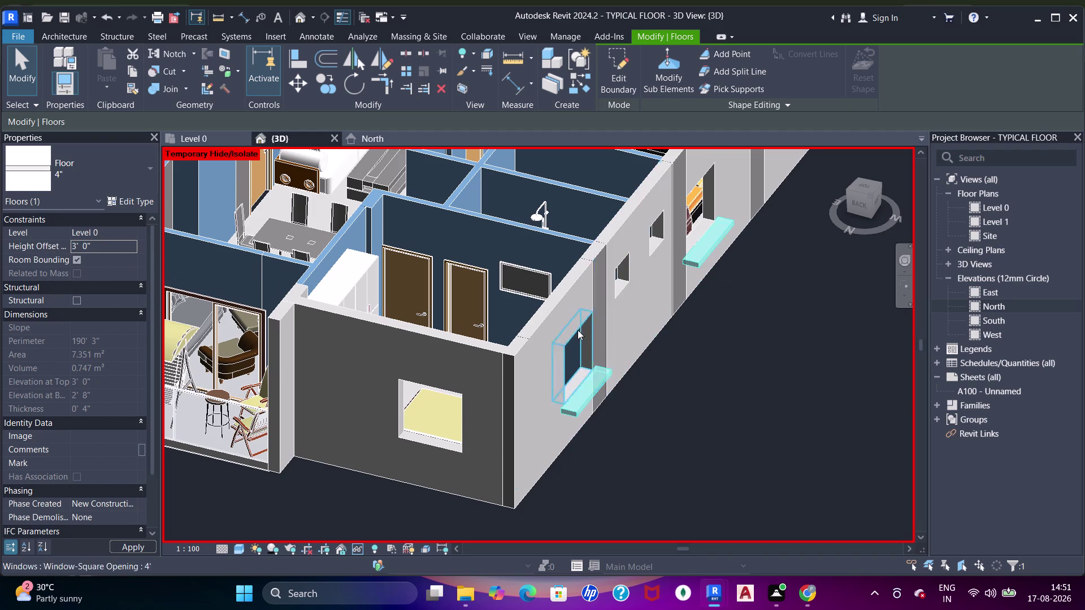
scroll(up, 3)
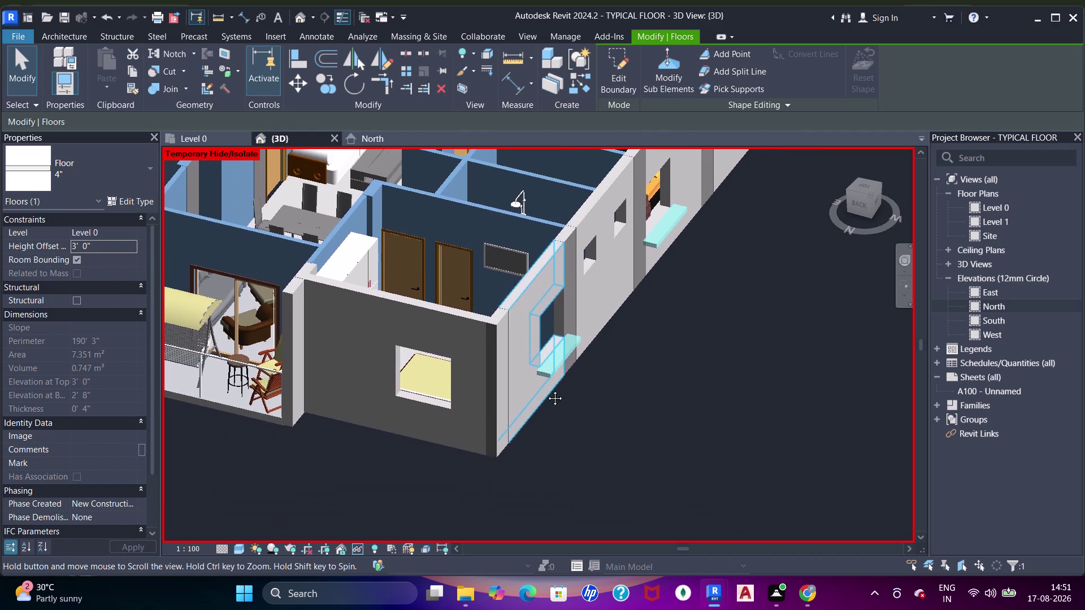
middle_drag(561, 416, 545, 361)
middle_drag(406, 298, 515, 491)
middle_drag(539, 445, 538, 389)
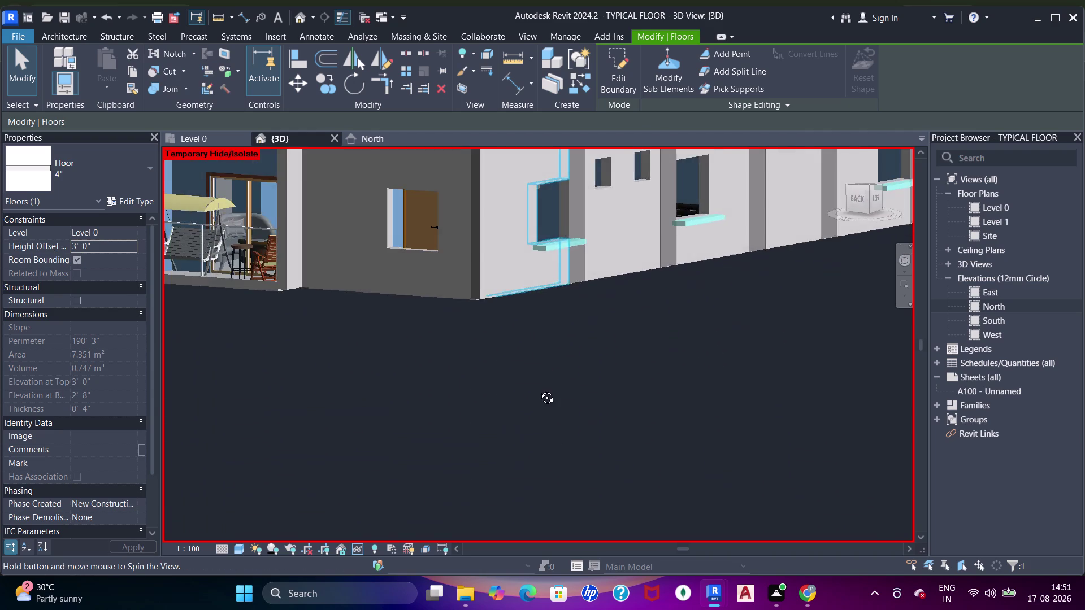
middle_drag(538, 389, 543, 463)
scroll(up, 3)
middle_drag(575, 449, 551, 398)
scroll(down, 3)
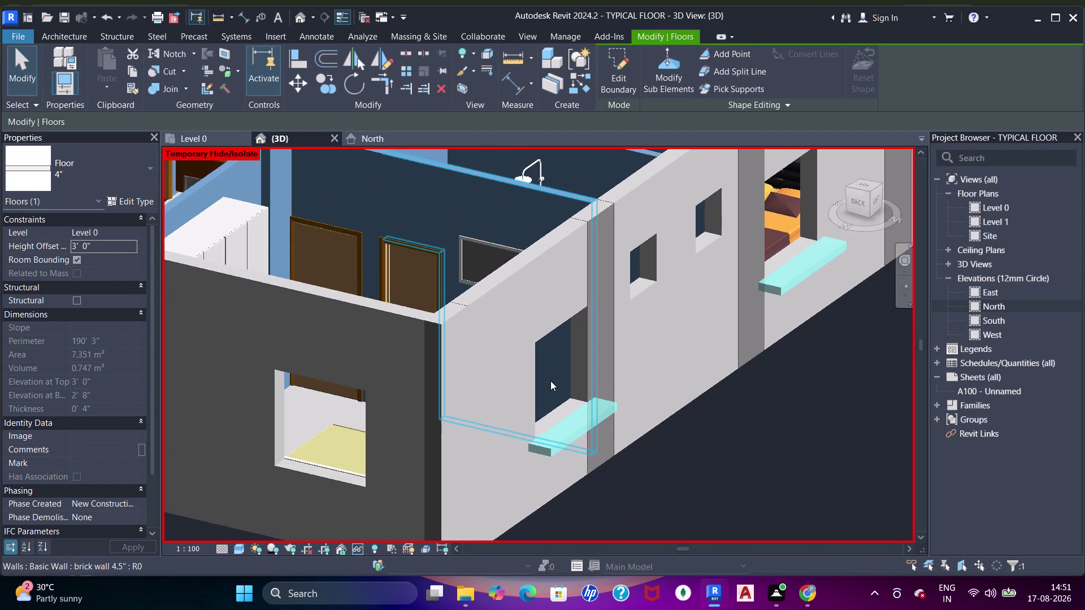
middle_drag(550, 382, 516, 353)
Raise the slab's Height Offset From Level to 6', then to 7'.
click(115, 248)
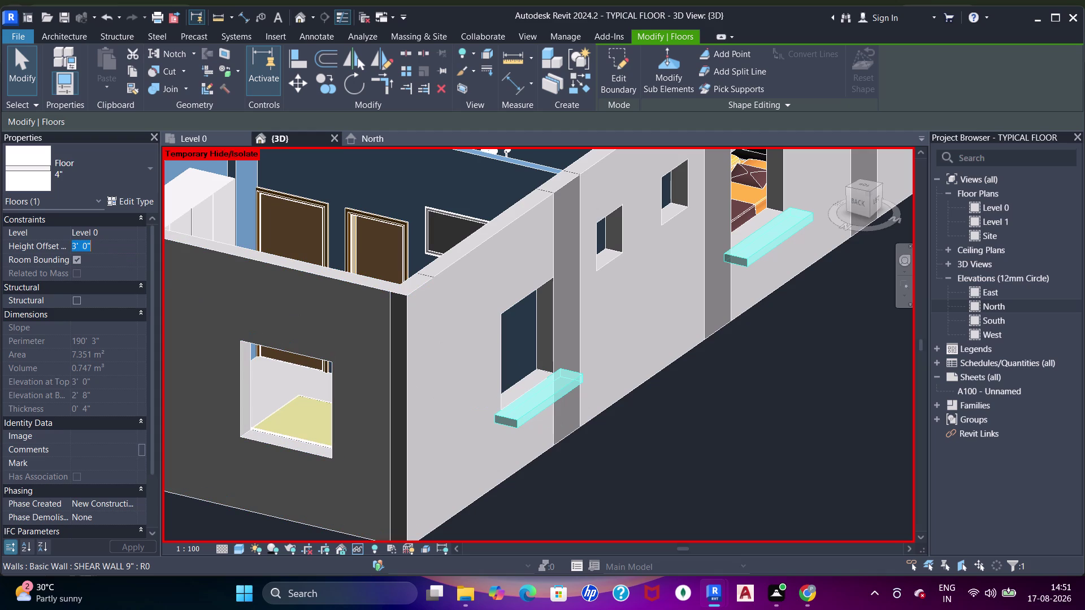
text(6')
key(Return)
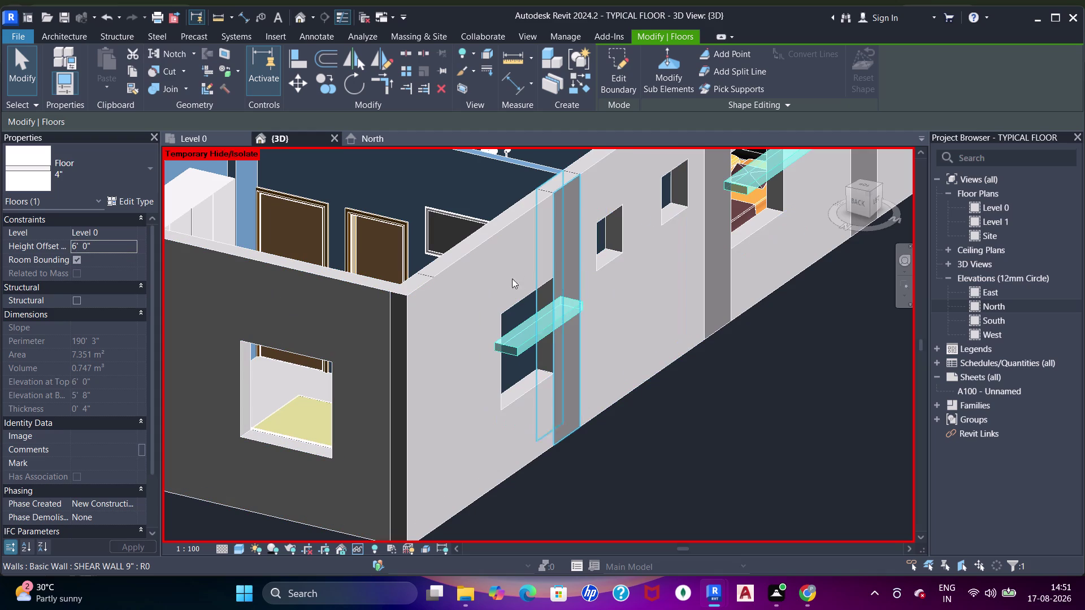
click(131, 246)
text(7')
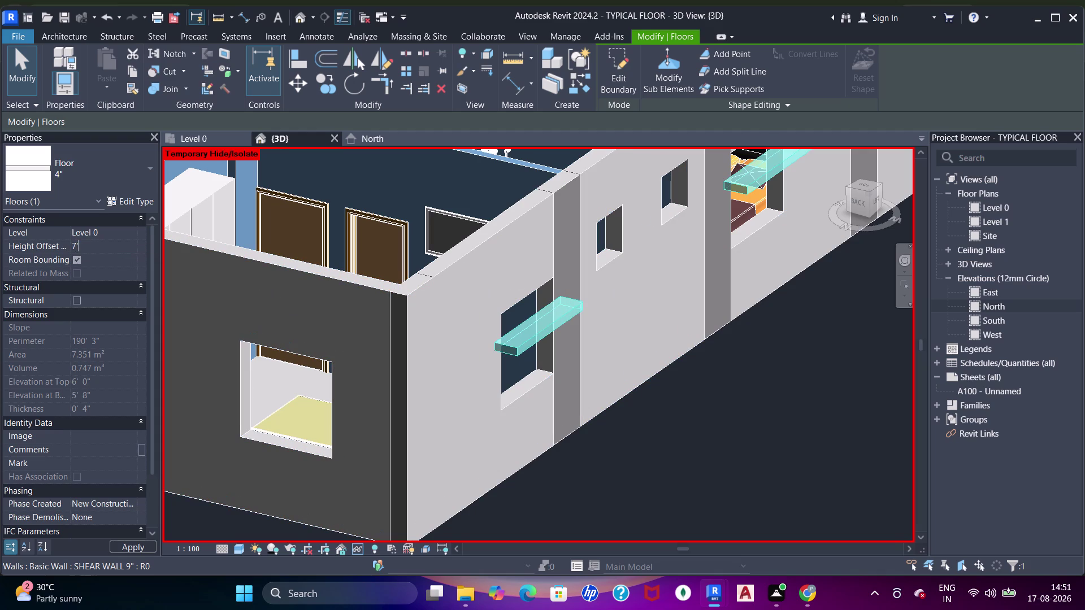
key(Return)
scroll(up, 3)
scroll(down, 3)
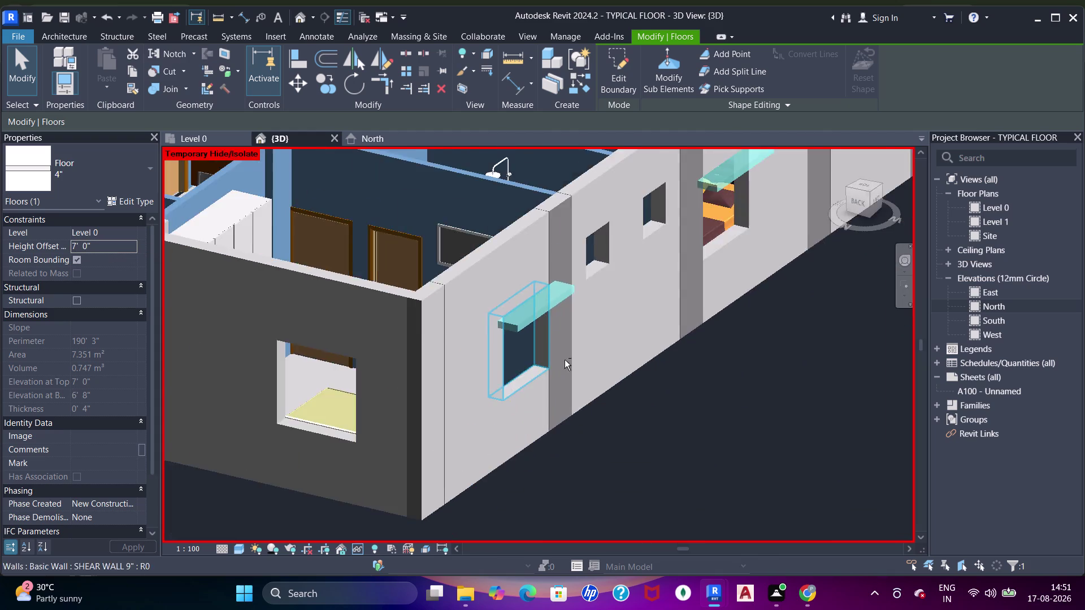
scroll(up, 3)
Orbit and zoom in to check the raised slab above the window.
middle_drag(564, 361, 541, 324)
scroll(down, 3)
middle_drag(474, 273, 593, 481)
middle_drag(574, 457, 570, 386)
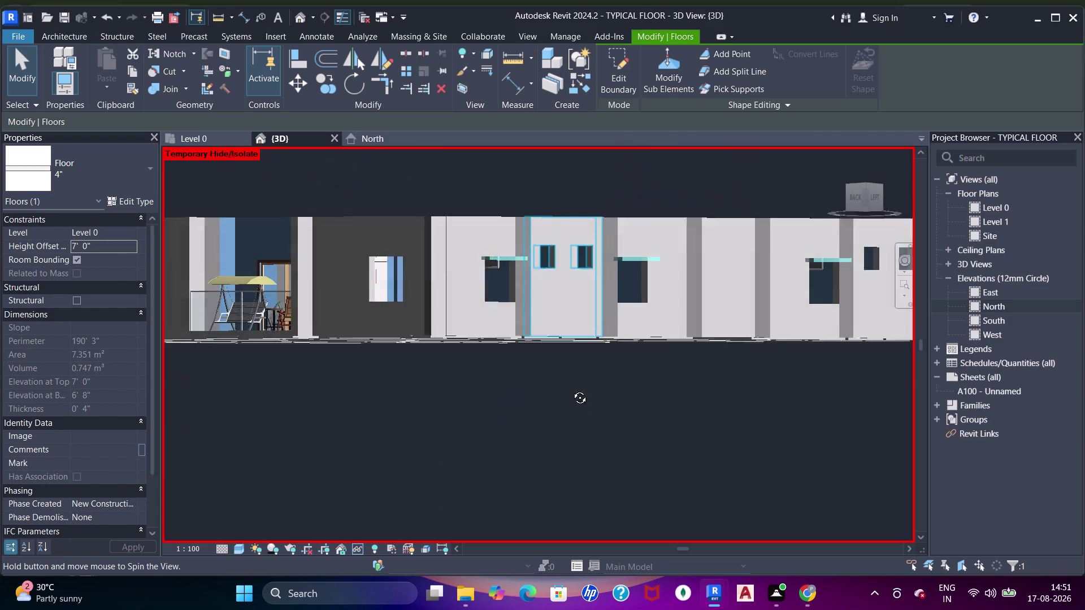
middle_drag(569, 386, 557, 361)
scroll(up, 3)
middle_drag(447, 206, 466, 278)
scroll(up, 3)
middle_drag(605, 470, 373, 122)
scroll(up, 3)
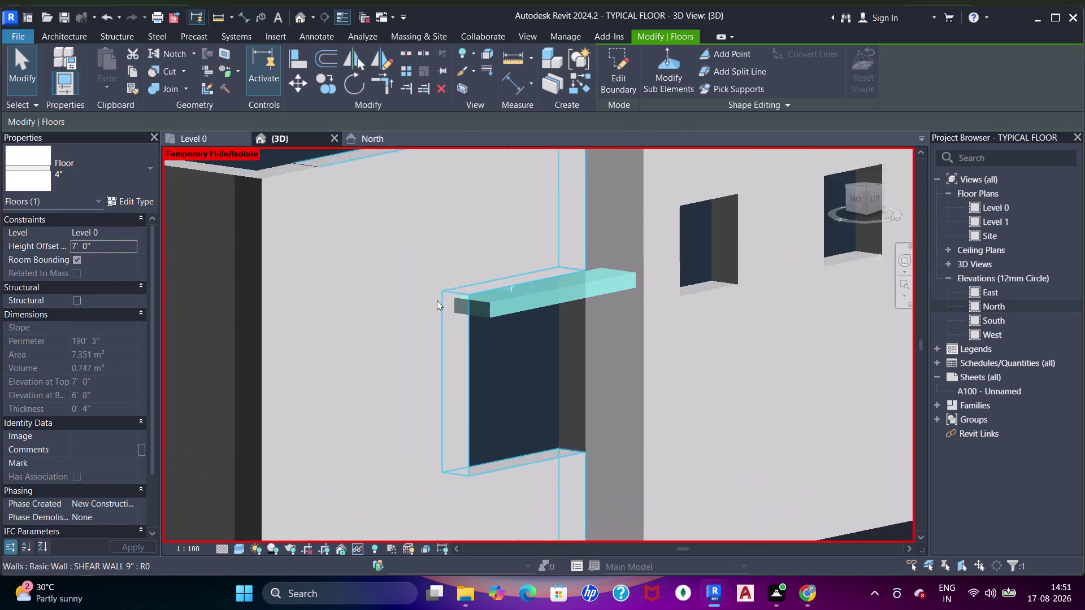
scroll(up, 3)
middle_drag(477, 309, 417, 282)
Set the slab's height offset to 7' 4".
click(112, 244)
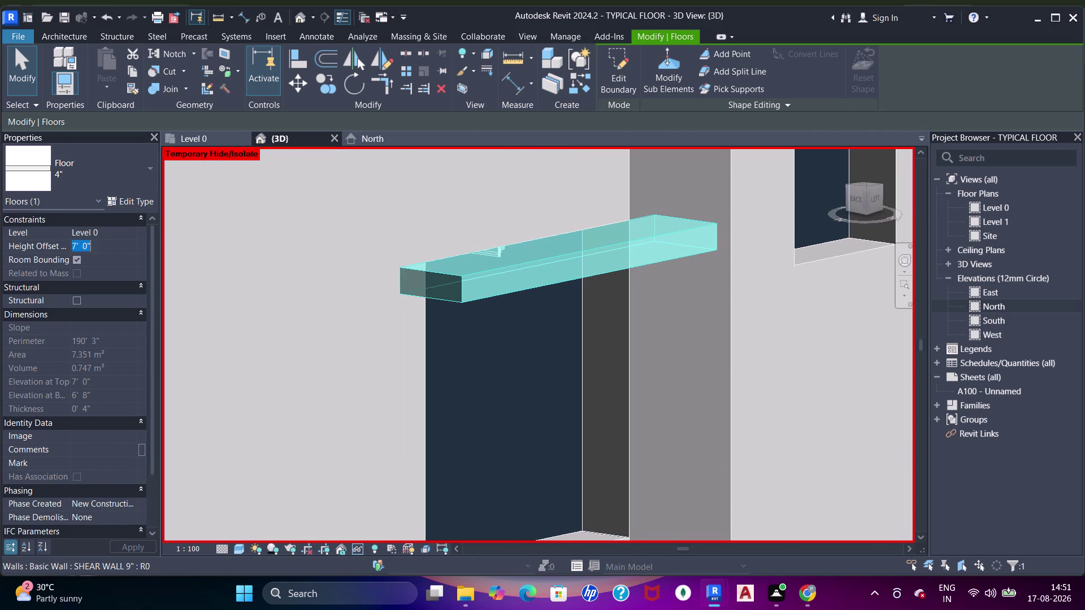
text(7')
key(4)
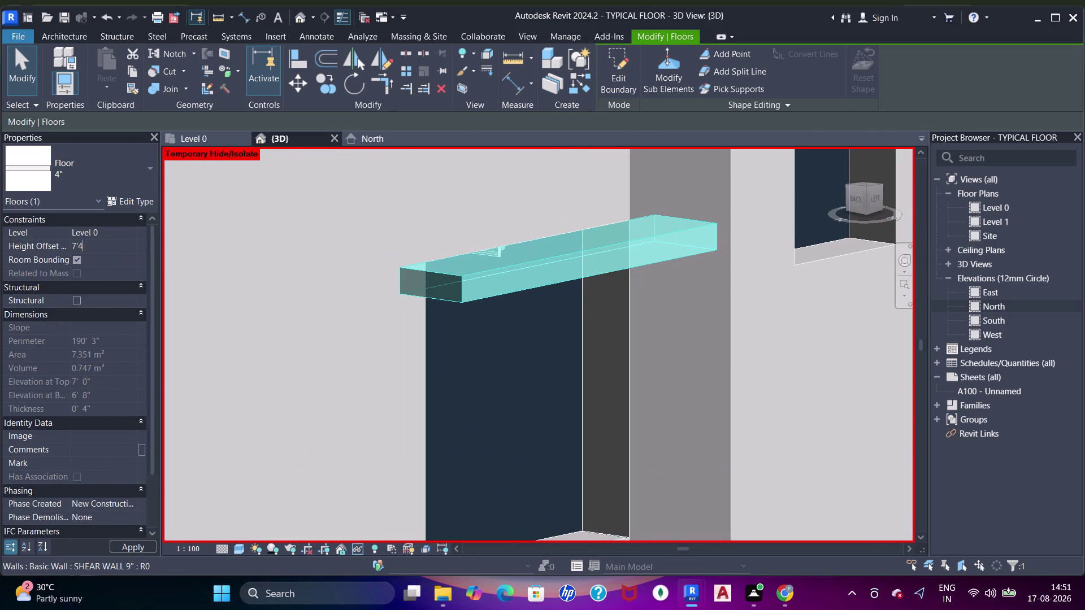
key(shift+quotedbl)
key(shift+Return)
scroll(down, 3)
middle_drag(543, 300, 525, 279)
Orbit the 3D model to inspect the sunshades along the wall and building.
scroll(up, 3)
scroll(down, 3)
scroll(down, 3)
middle_drag(400, 285, 567, 438)
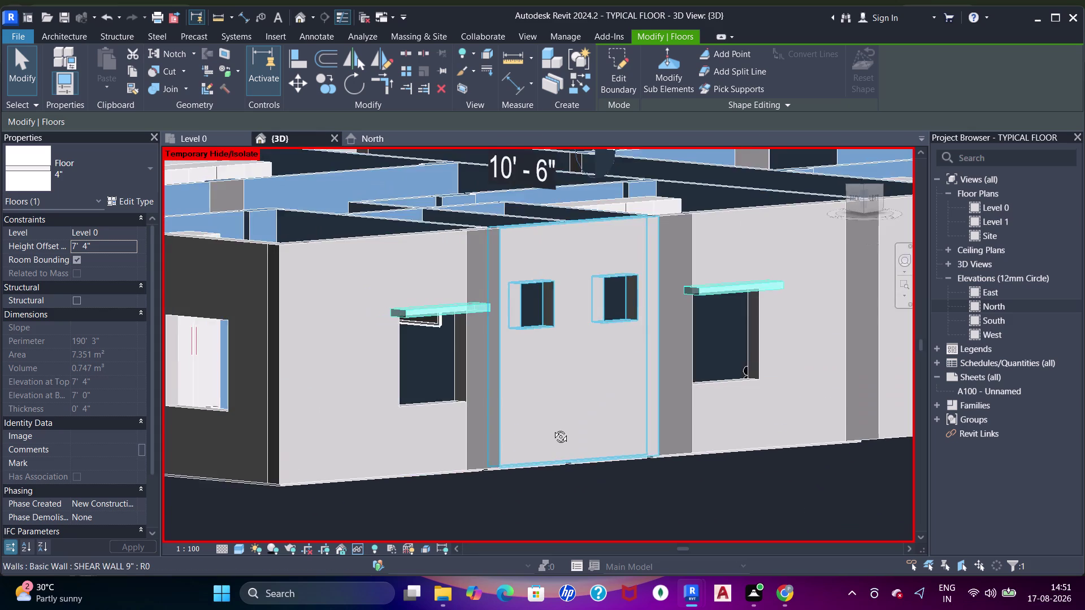
middle_drag(552, 429, 561, 407)
scroll(down, 3)
middle_drag(678, 323, 630, 366)
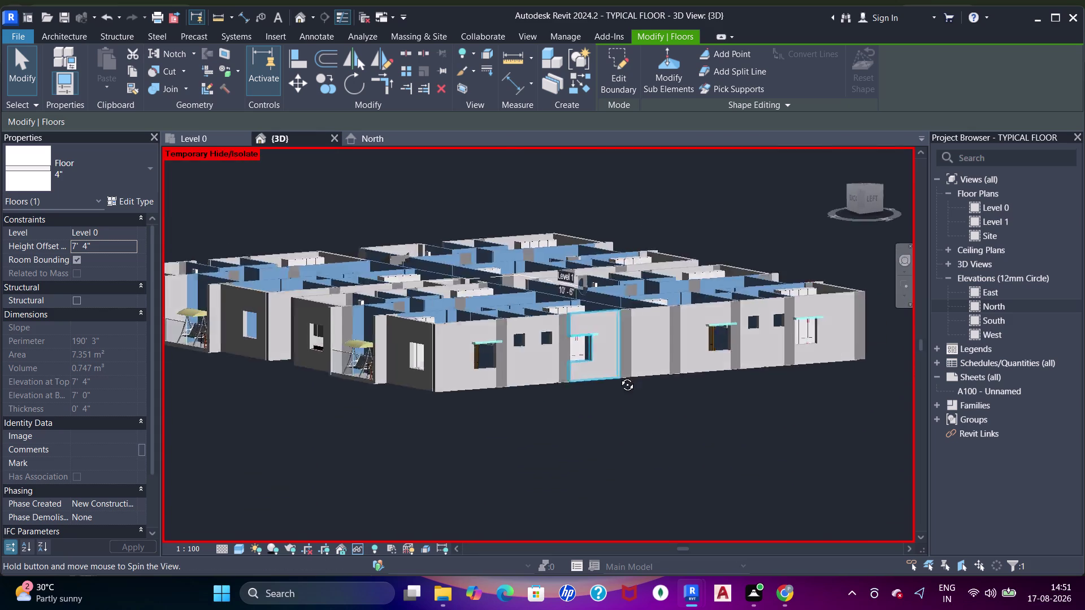
middle_drag(630, 367, 514, 381)
middle_drag(556, 402, 517, 401)
middle_drag(632, 405, 594, 409)
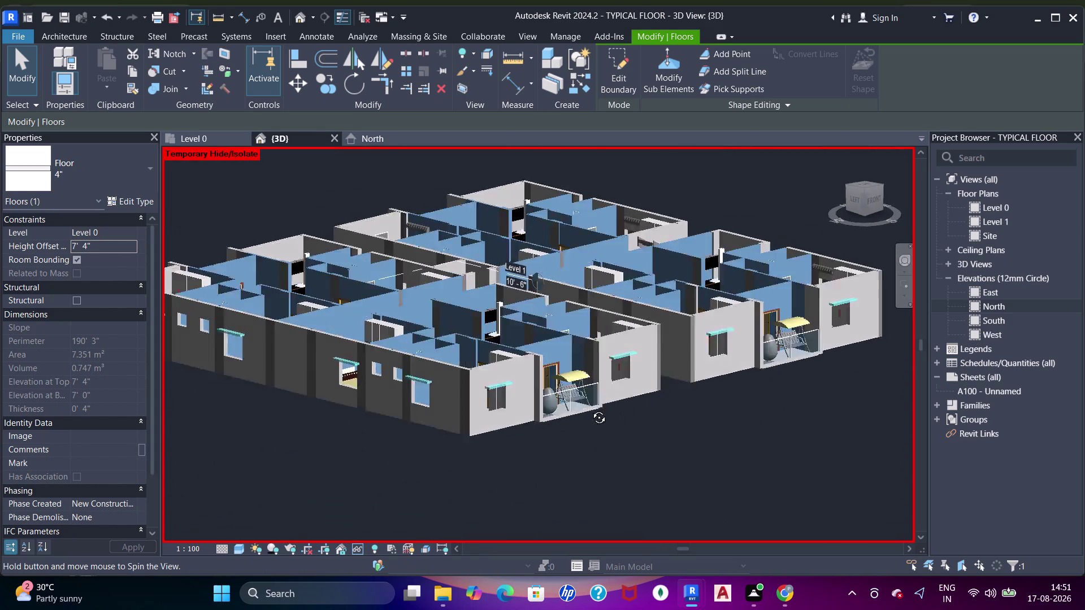
middle_drag(594, 409, 544, 402)
middle_drag(662, 418, 504, 401)
Review sunshades on the rear and front facades from above, then switch to Level 0.
middle_drag(649, 411, 603, 415)
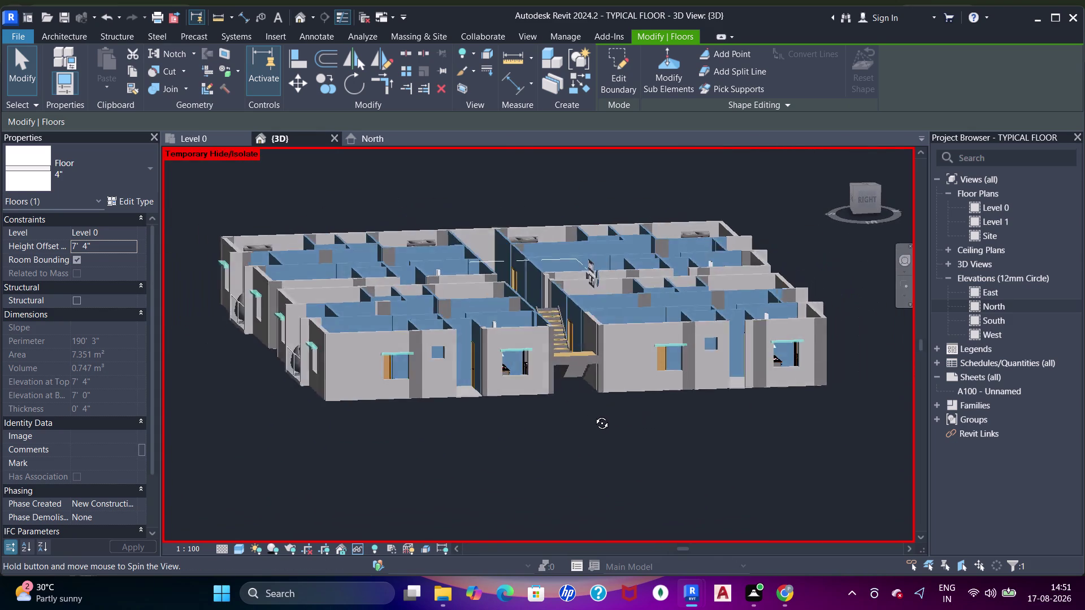
middle_drag(603, 415, 546, 412)
middle_drag(612, 416, 538, 427)
middle_drag(634, 417, 634, 431)
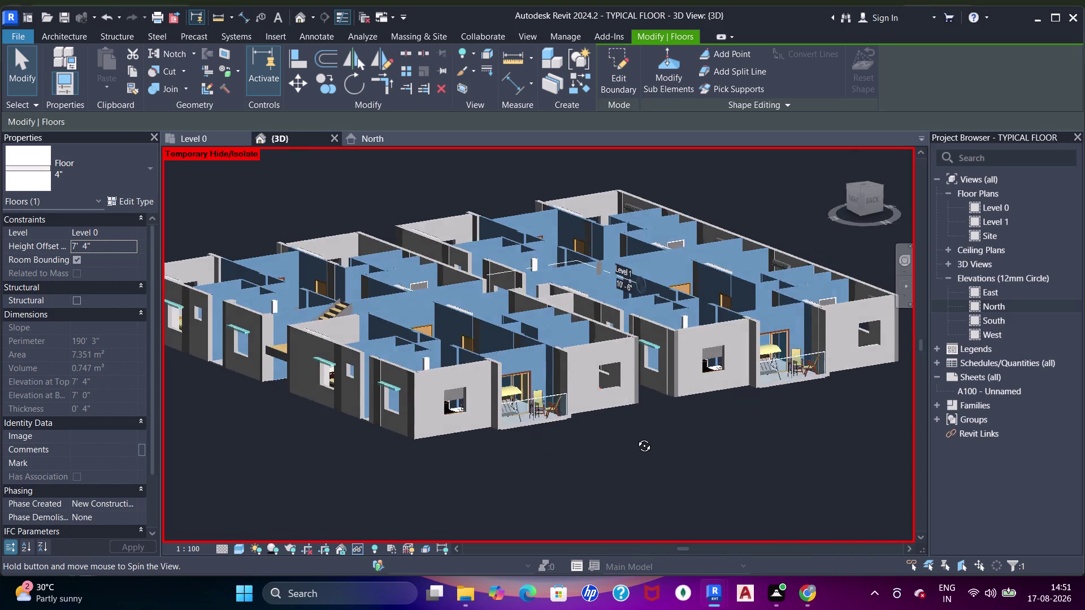
middle_drag(634, 432, 530, 430)
middle_drag(467, 405, 491, 425)
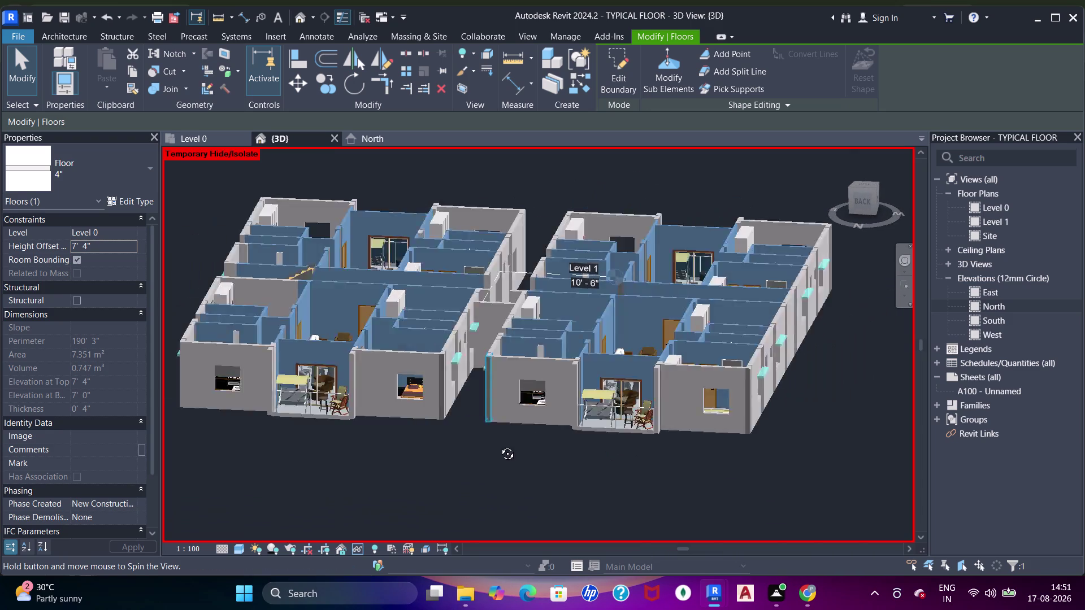
middle_drag(491, 425, 413, 421)
middle_drag(686, 464, 609, 455)
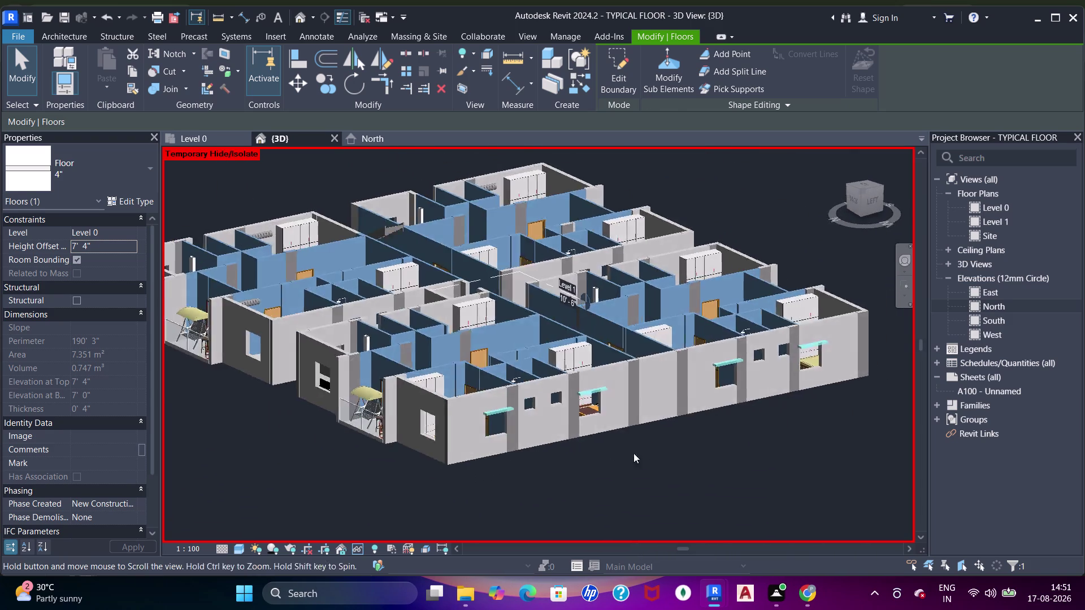
middle_drag(687, 464, 539, 454)
middle_drag(615, 462, 598, 462)
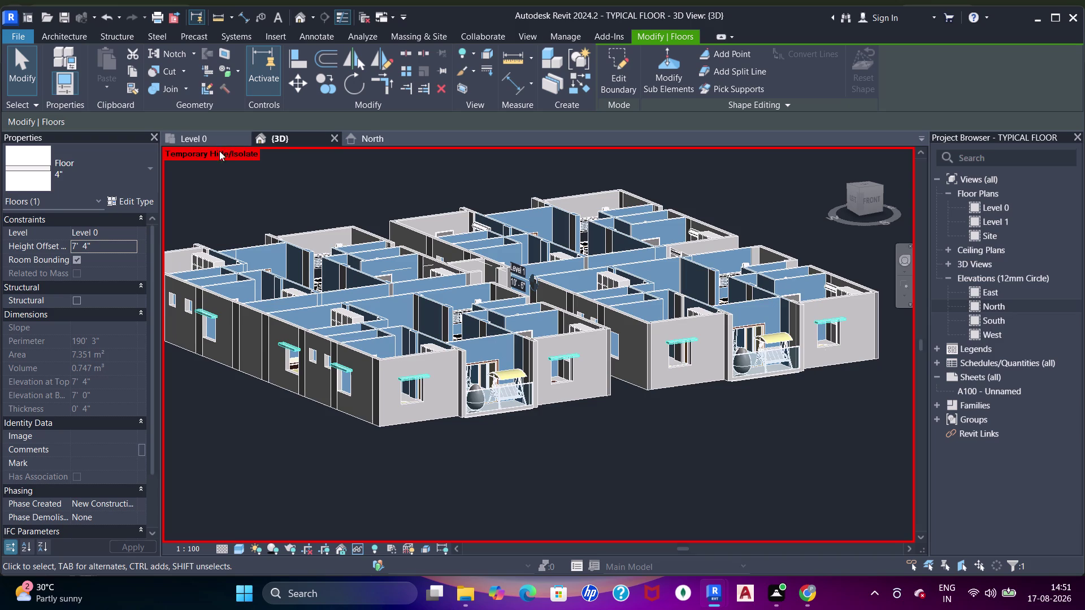
click(209, 140)
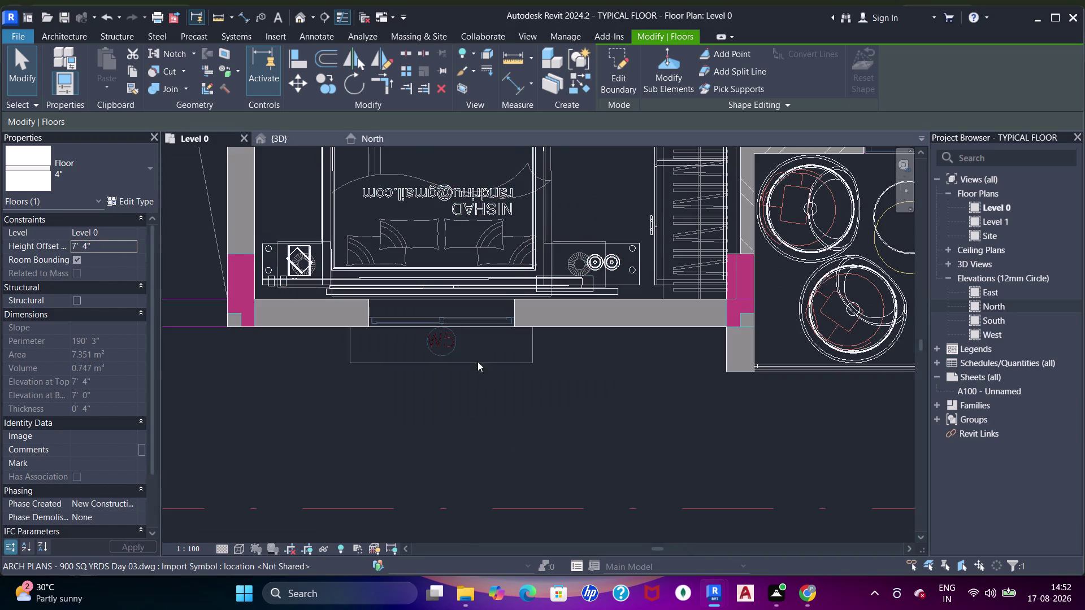
Try a DI dimension from the wall face to the slab edge, then cancel it.
scroll(up, 3)
middle_drag(459, 360, 486, 365)
scroll(up, 3)
key(Escape)
key(Escape)
text(di)
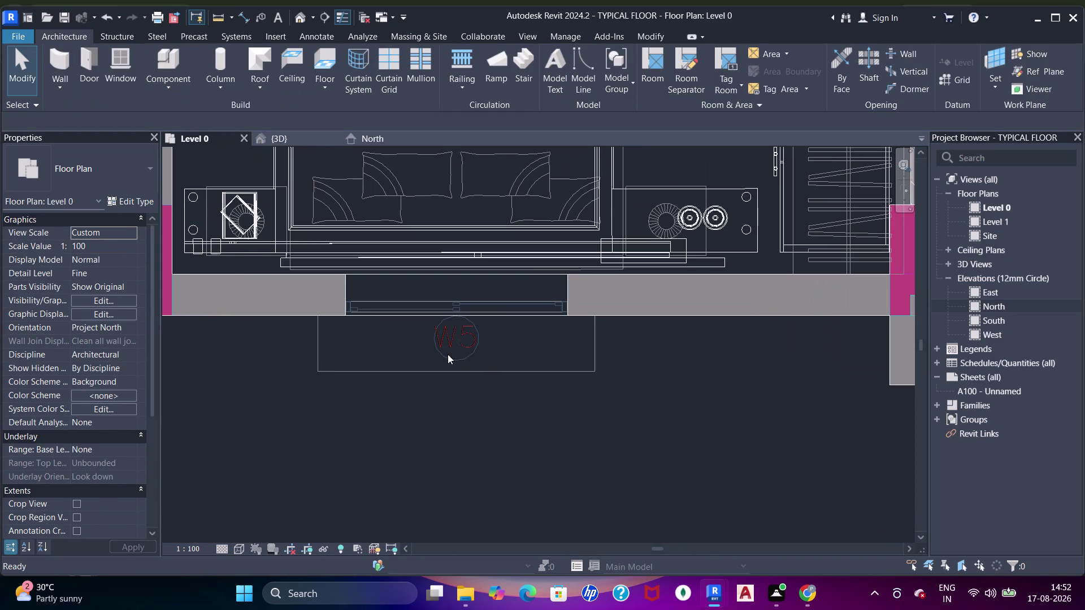
click(347, 307)
click(313, 331)
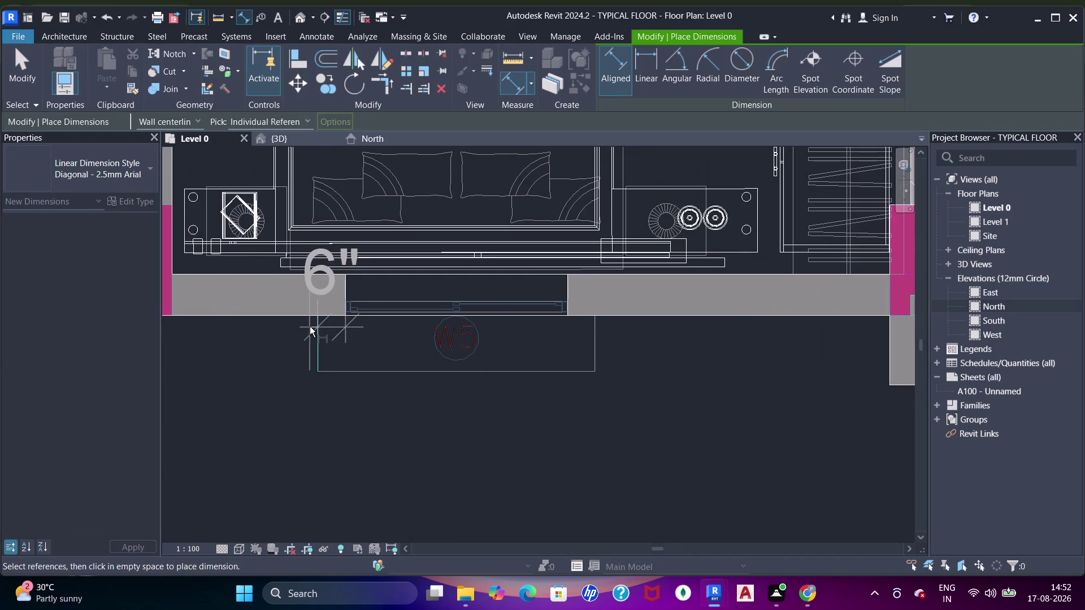
key(Escape)
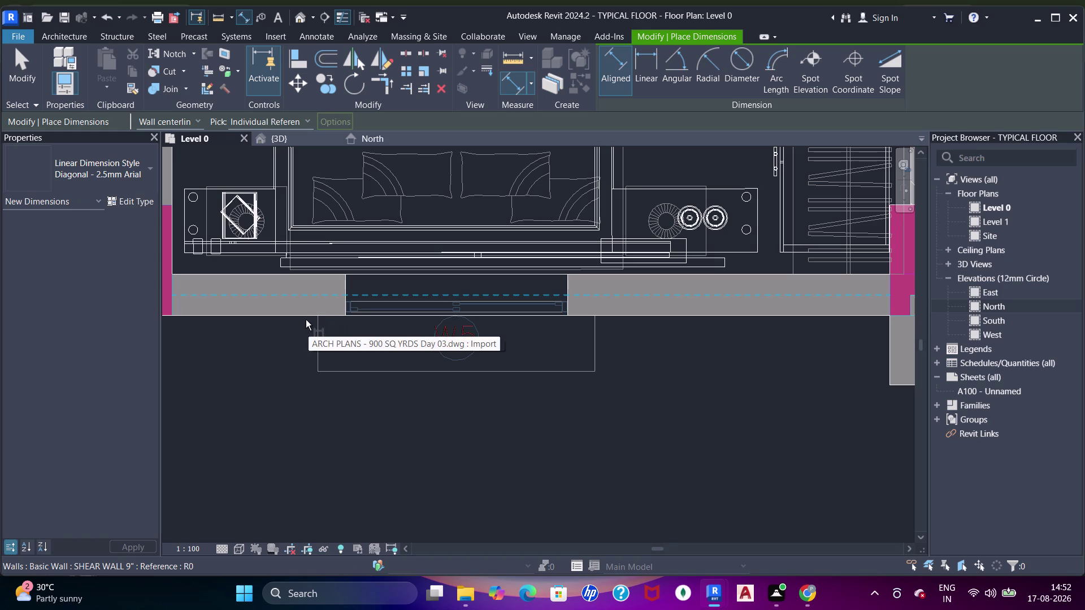
key(Tab)
click(306, 320)
click(345, 370)
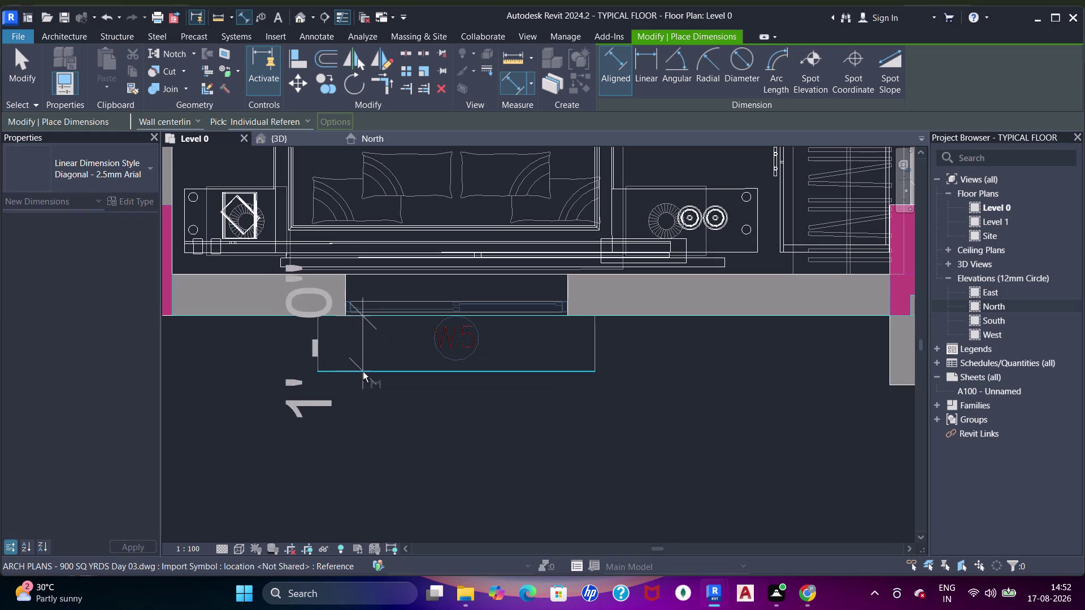
key(Escape)
key(Escape)
Pan to the kitchen window and start a new Floor boundary sketch on Level 0.
scroll(down, 3)
middle_drag(414, 235, 439, 380)
middle_drag(404, 272, 437, 404)
scroll(down, 3)
middle_drag(432, 300, 481, 427)
scroll(up, 3)
scroll(up, 3)
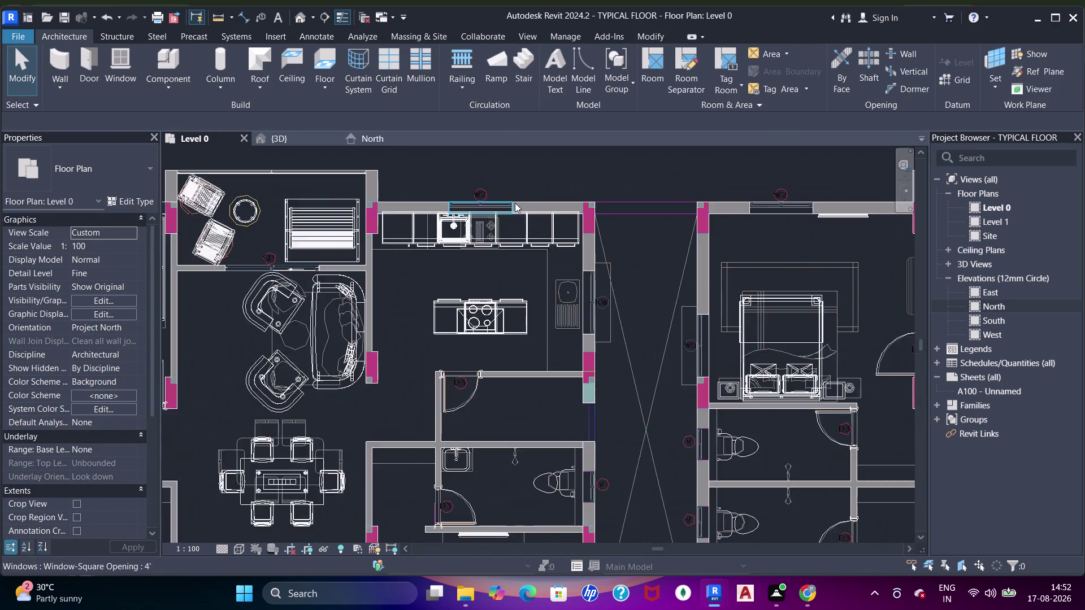
scroll(up, 3)
middle_drag(499, 208, 548, 319)
key(Escape)
key(Escape)
scroll(up, 3)
middle_click(510, 314)
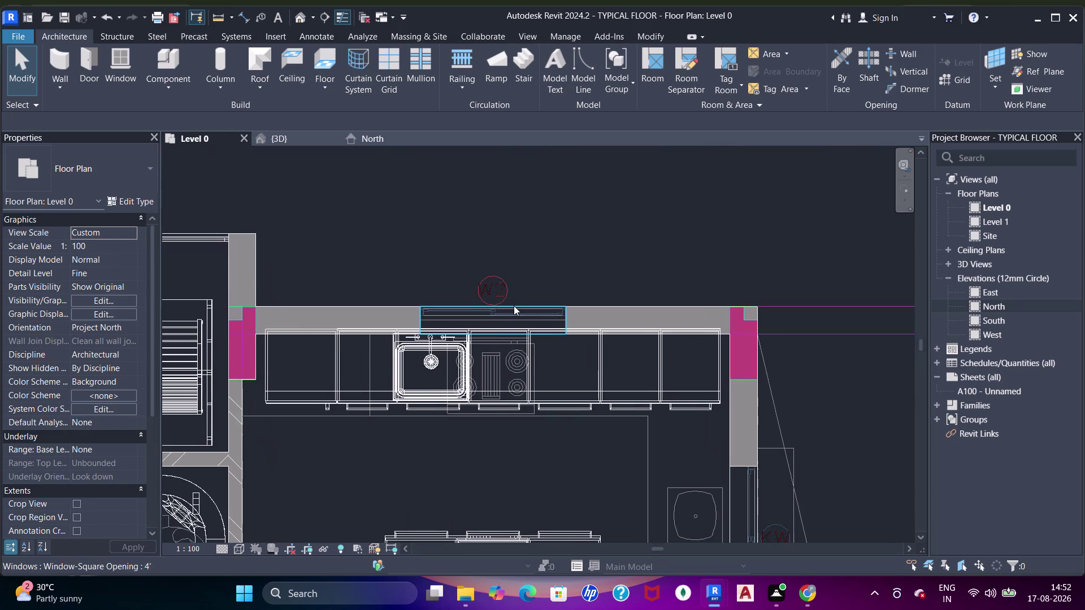
click(318, 63)
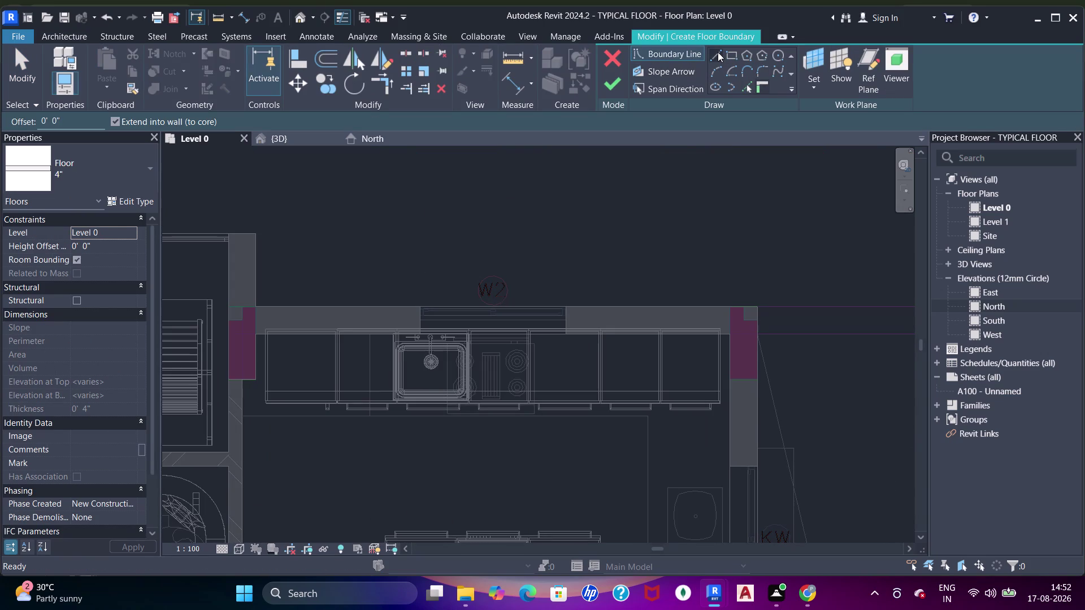
Sketch straight boundary lines outlining a sunshade above the W2 window.
click(718, 52)
scroll(up, 3)
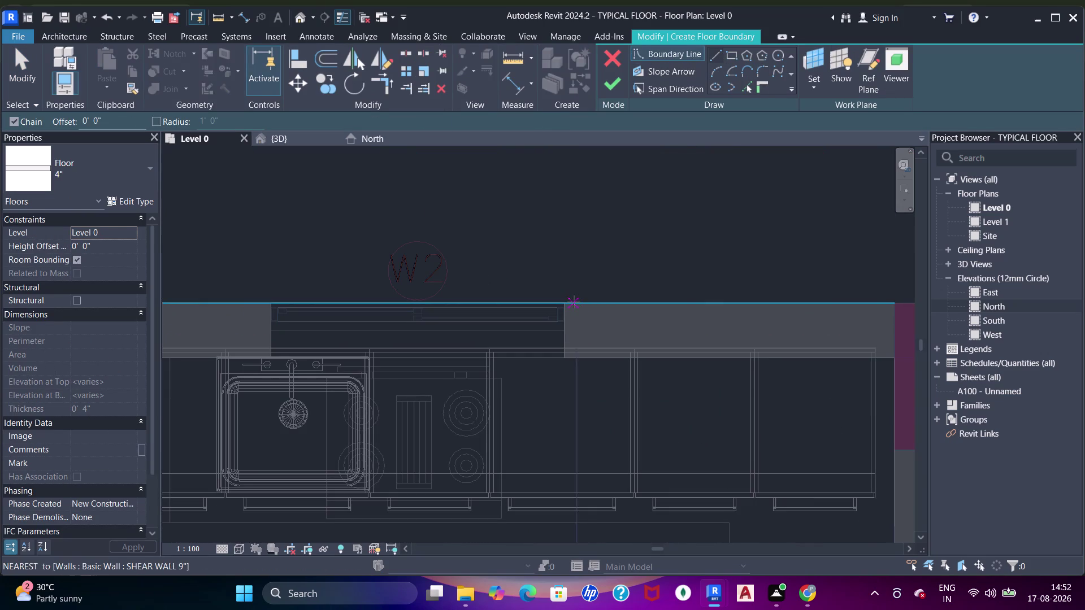
click(567, 301)
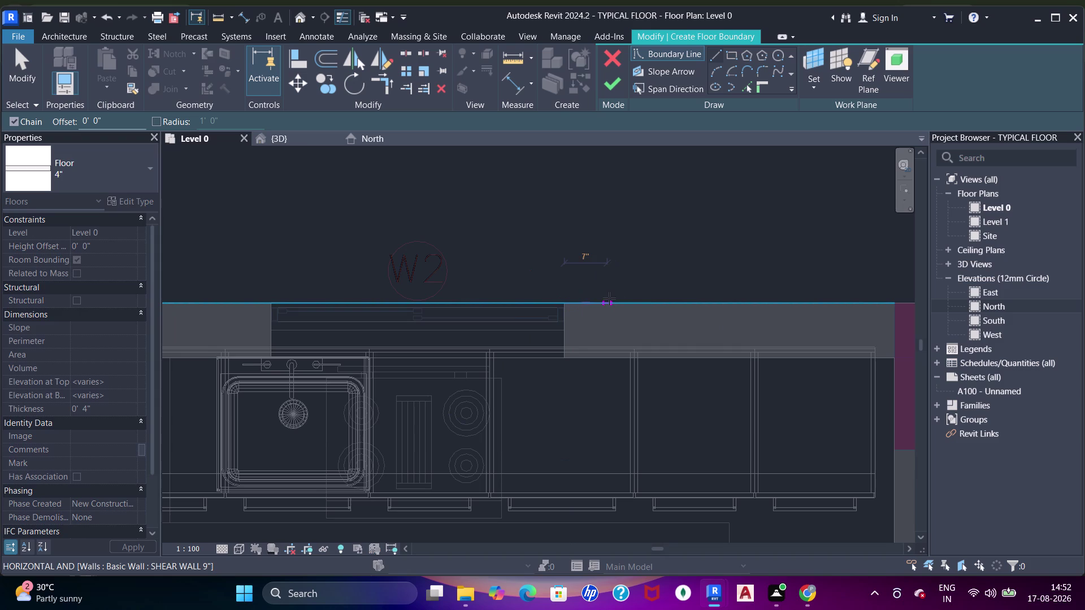
click(602, 299)
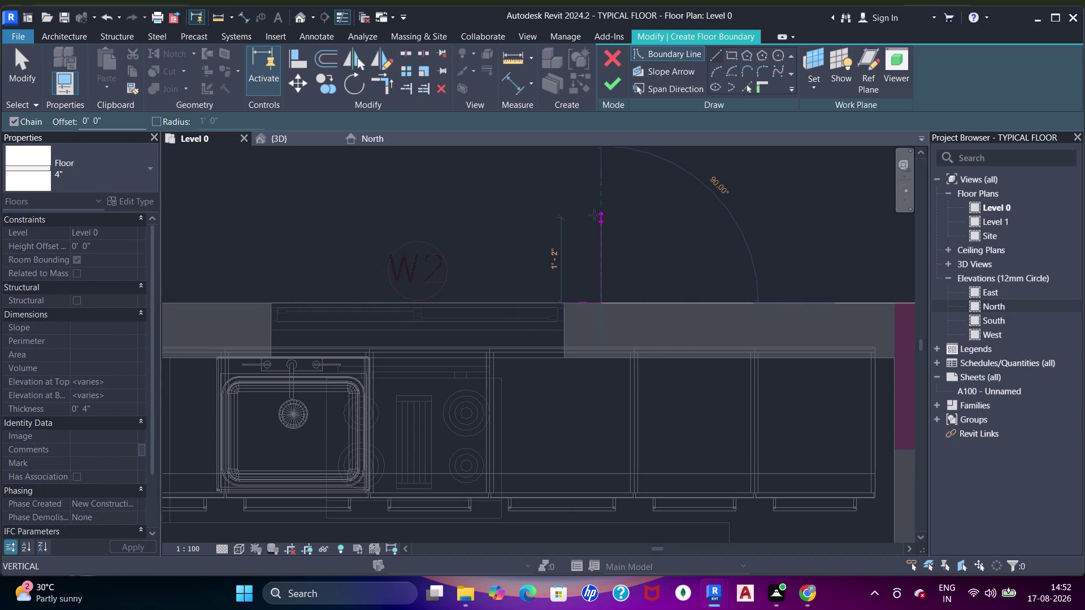
click(596, 231)
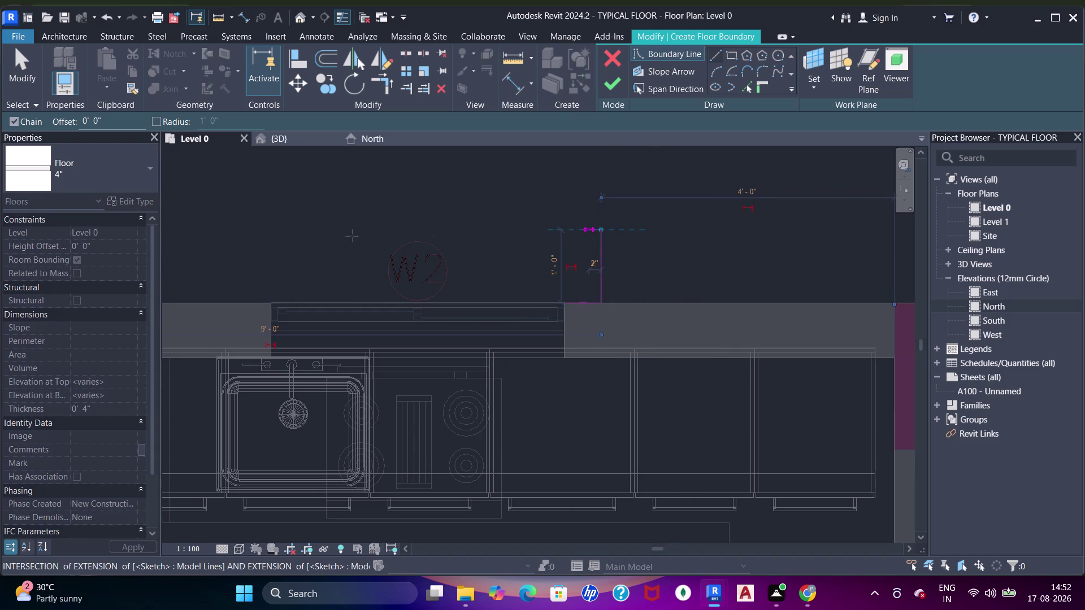
middle_drag(315, 232, 638, 257)
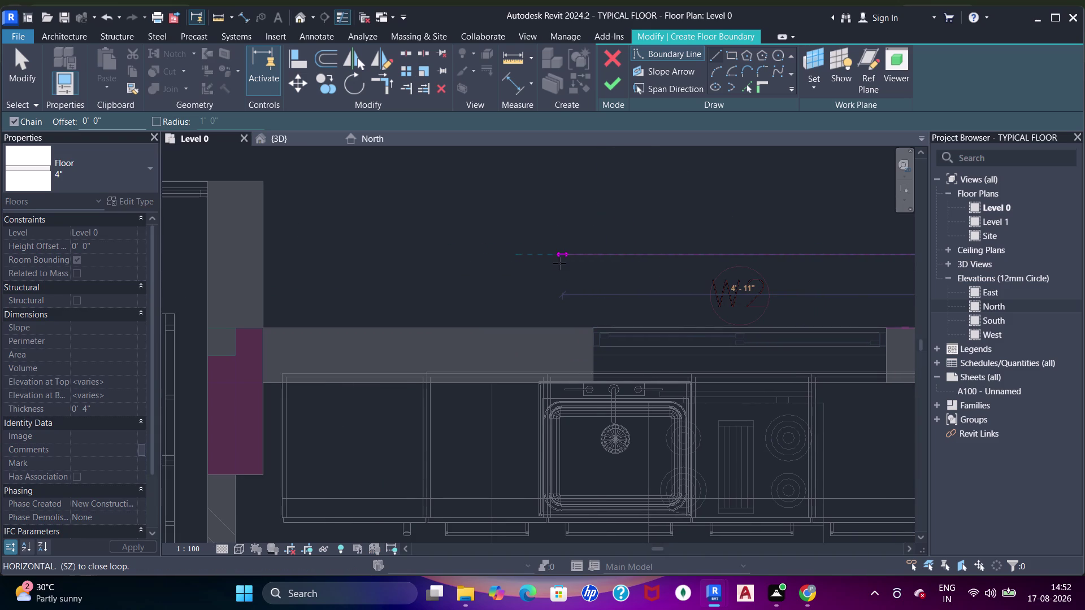
click(559, 263)
key(Escape)
scroll(up, 3)
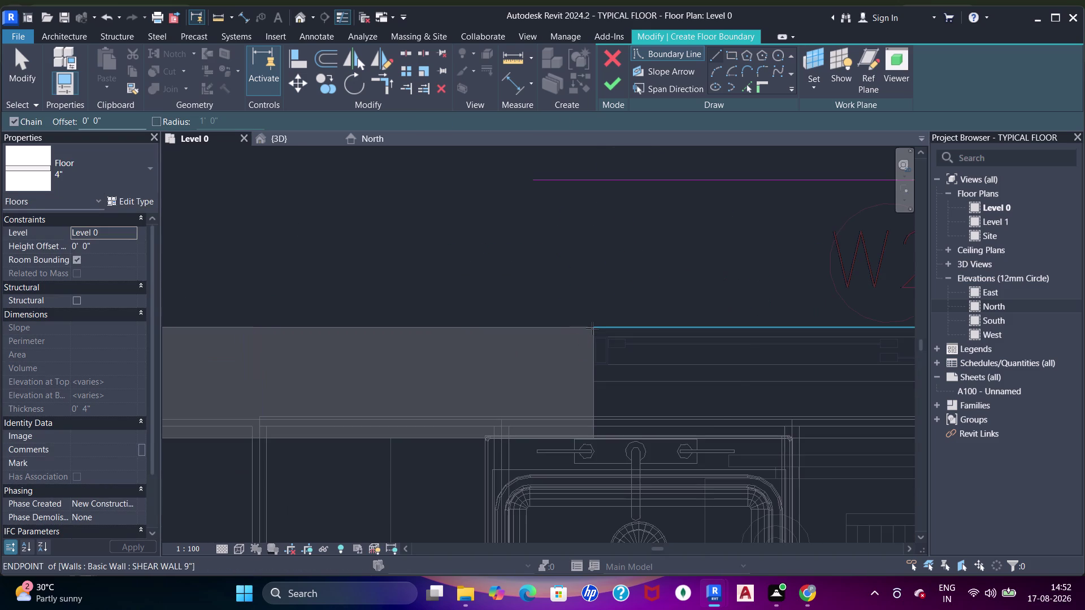
click(593, 328)
click(525, 328)
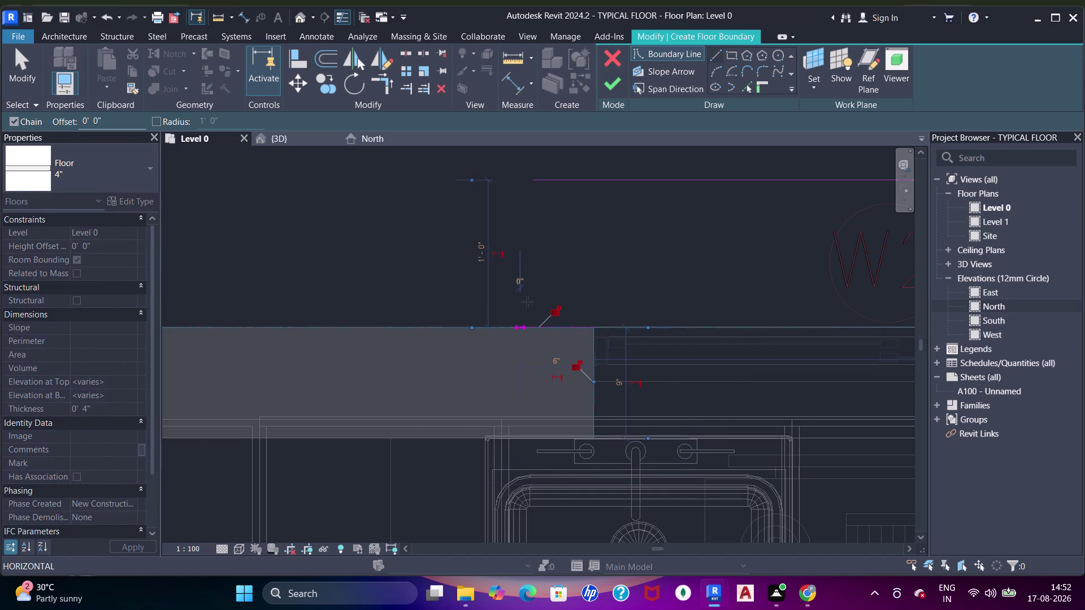
click(524, 198)
key(Escape)
key(Escape)
key(Escape)
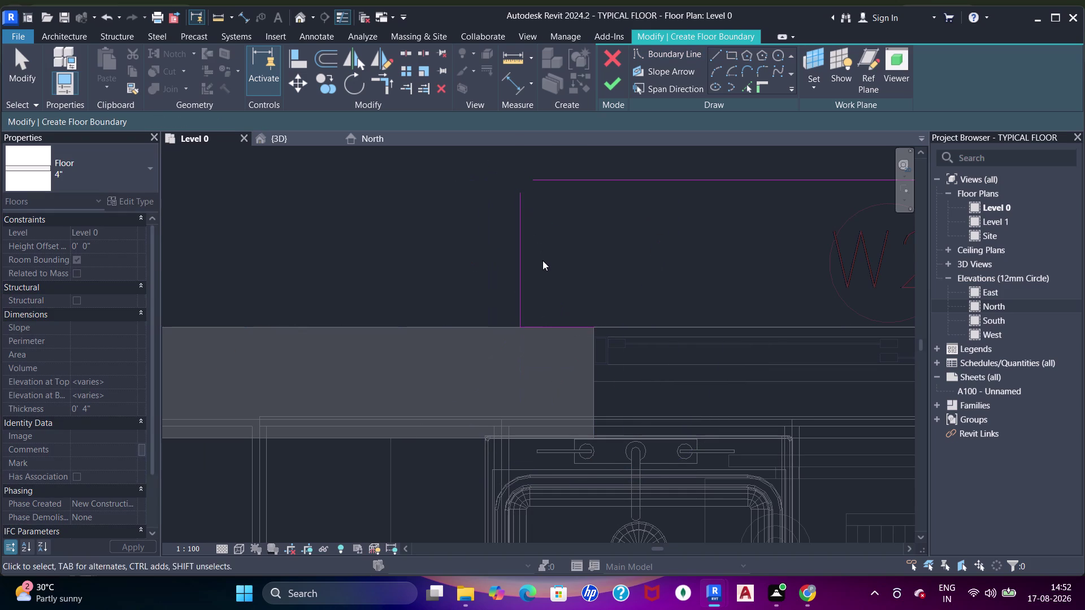
Trim/Extend the boundary lines (TR) so the rectangular outline closes against the wall.
key(t)
key(r)
click(523, 250)
click(577, 186)
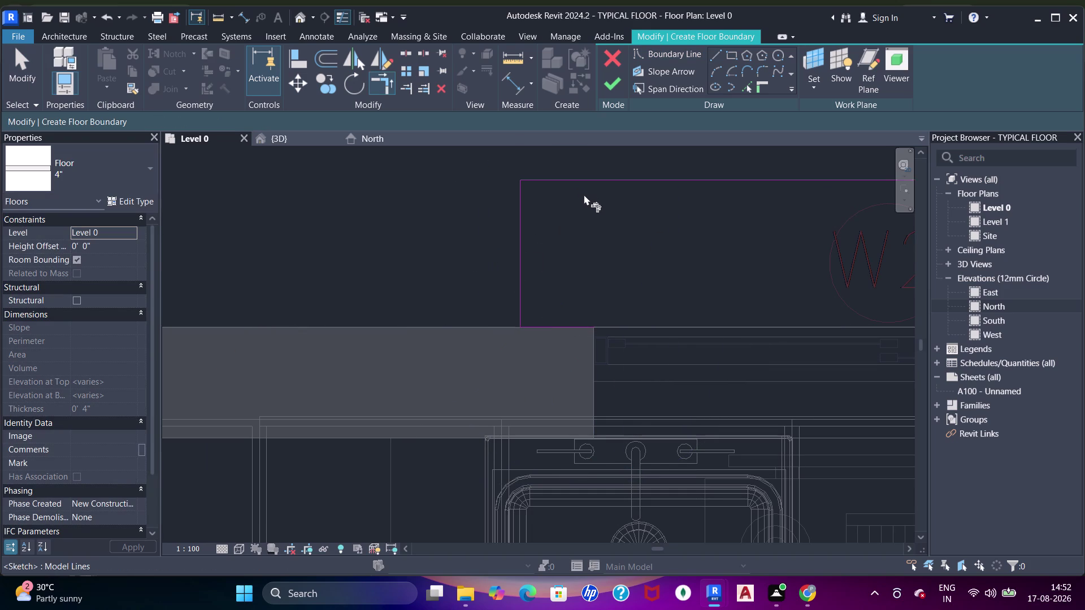
scroll(down, 3)
middle_drag(625, 221, 483, 255)
drag(437, 306, 442, 306)
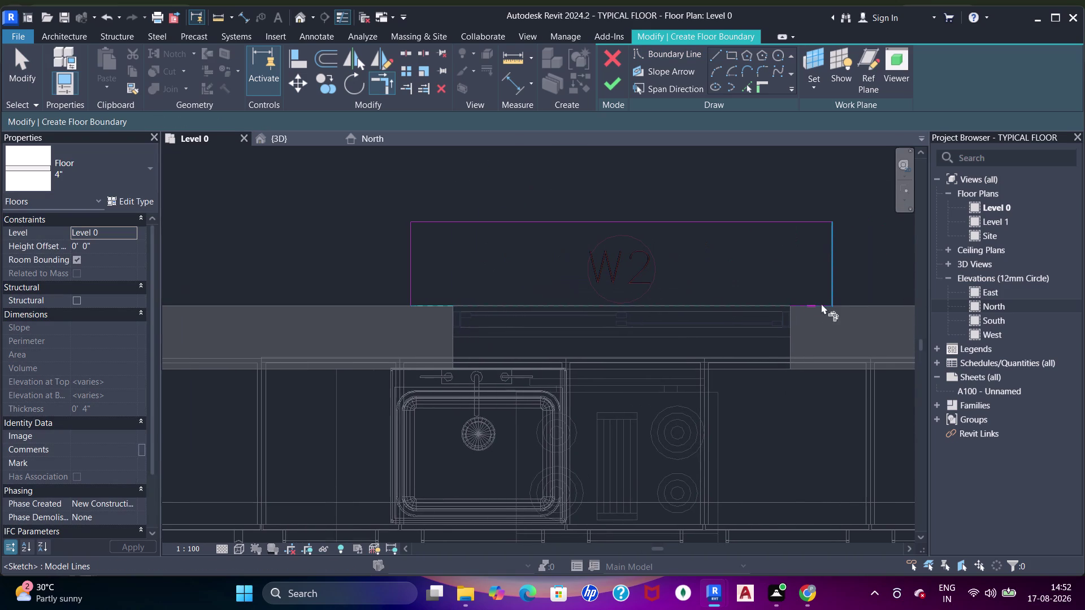
click(812, 302)
scroll(down, 3)
middle_drag(812, 287, 655, 274)
scroll(up, 3)
scroll(down, 3)
Select the sunshade outline lines and start Copy (CO) from a base point.
middle_drag(705, 269, 434, 281)
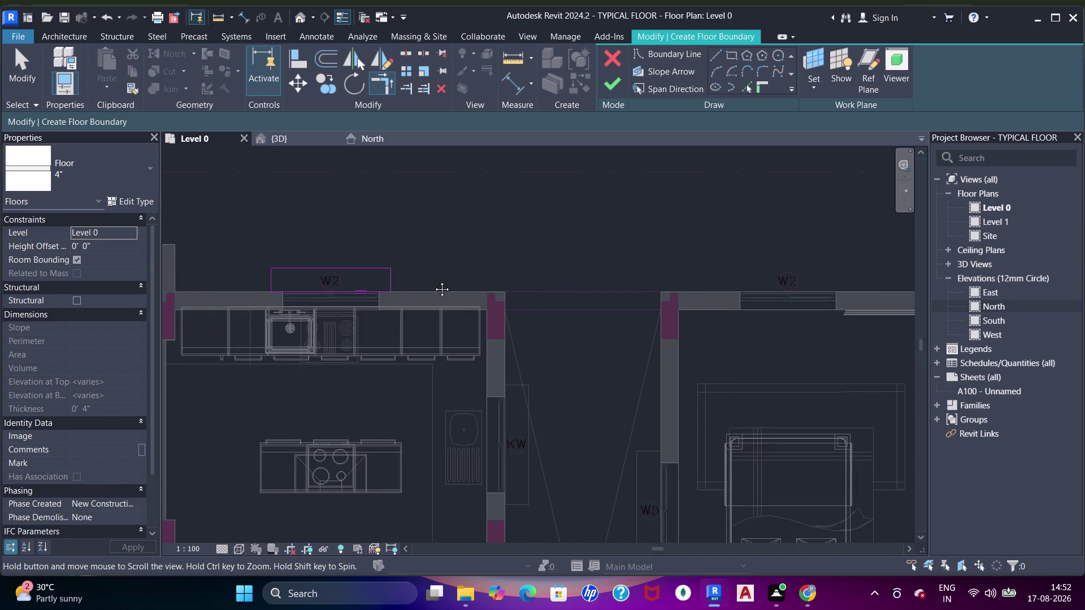
middle_drag(596, 300, 378, 288)
scroll(up, 3)
middle_drag(501, 291, 522, 328)
scroll(down, 3)
middle_drag(506, 318, 734, 328)
key(Escape)
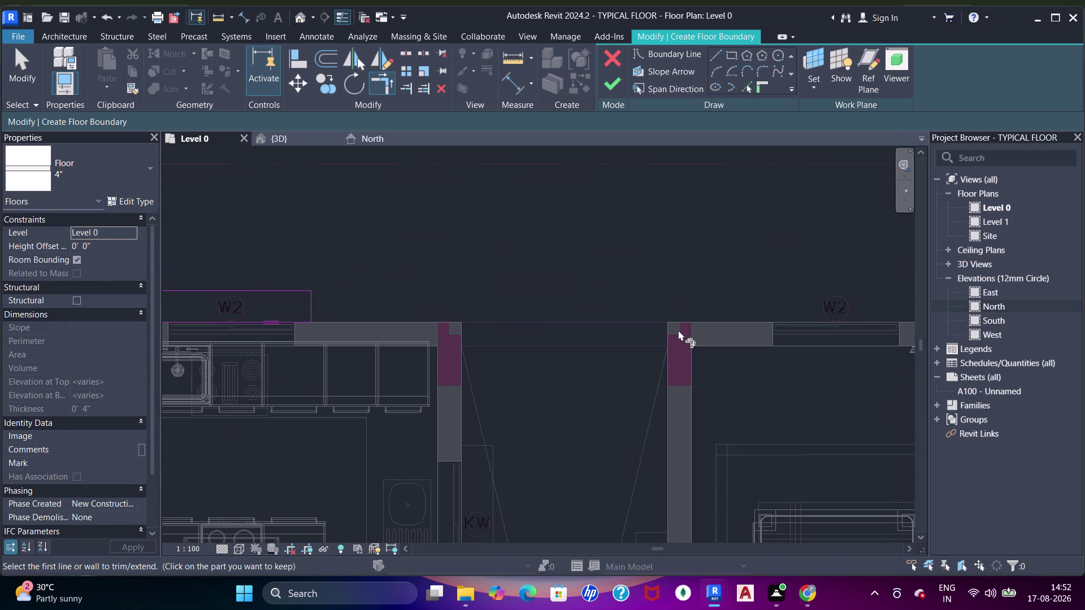
key(Escape)
scroll(down, 3)
middle_drag(427, 314, 602, 324)
key(Escape)
key(Escape)
drag(335, 275, 514, 349)
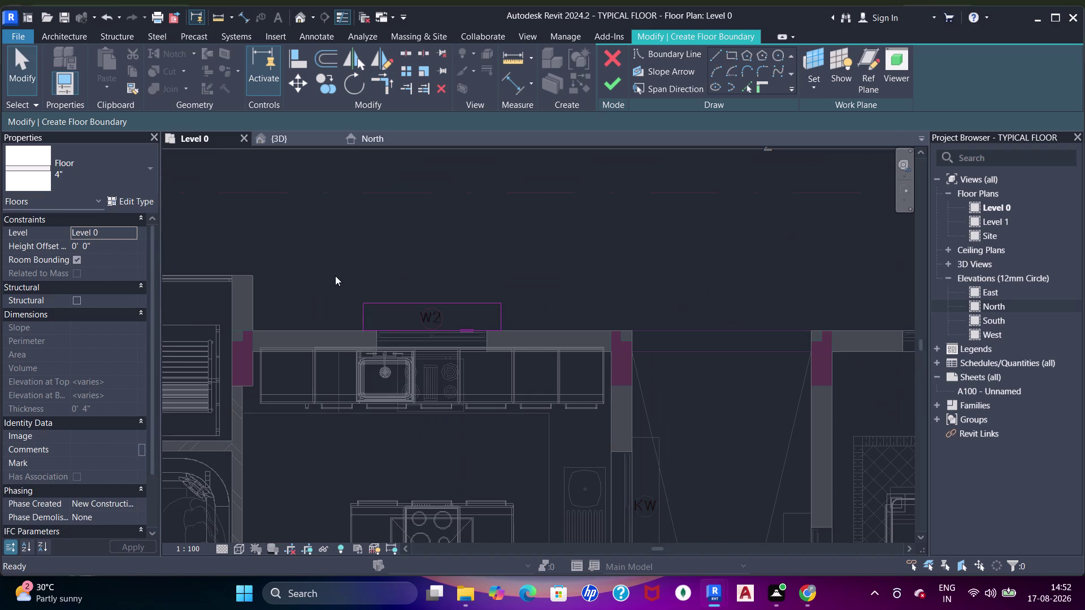
drag(514, 349, 577, 367)
key(c)
key(o)
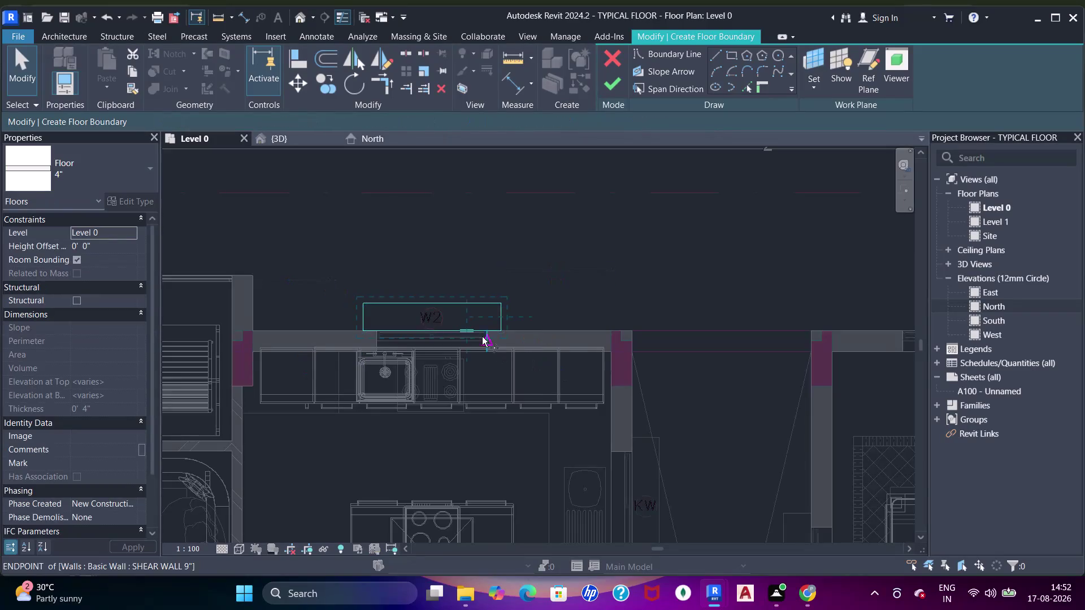
scroll(up, 3)
drag(487, 288, 497, 294)
Place a copy of the sunshade outline above the next W2 window.
scroll(down, 3)
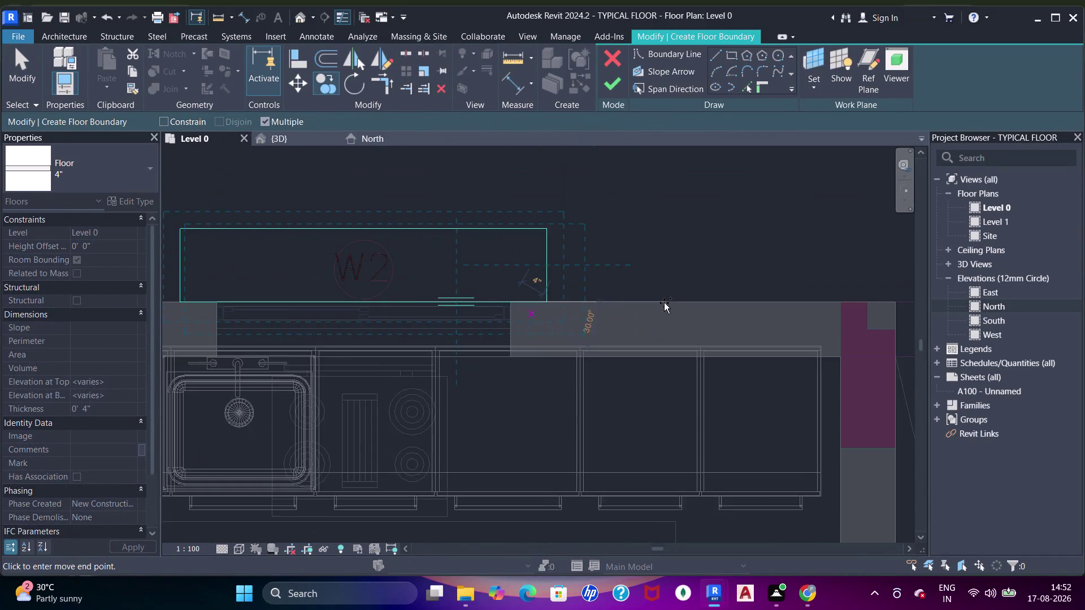
middle_drag(673, 302, 419, 304)
middle_drag(661, 312, 254, 287)
middle_drag(450, 292, 207, 288)
scroll(up, 3)
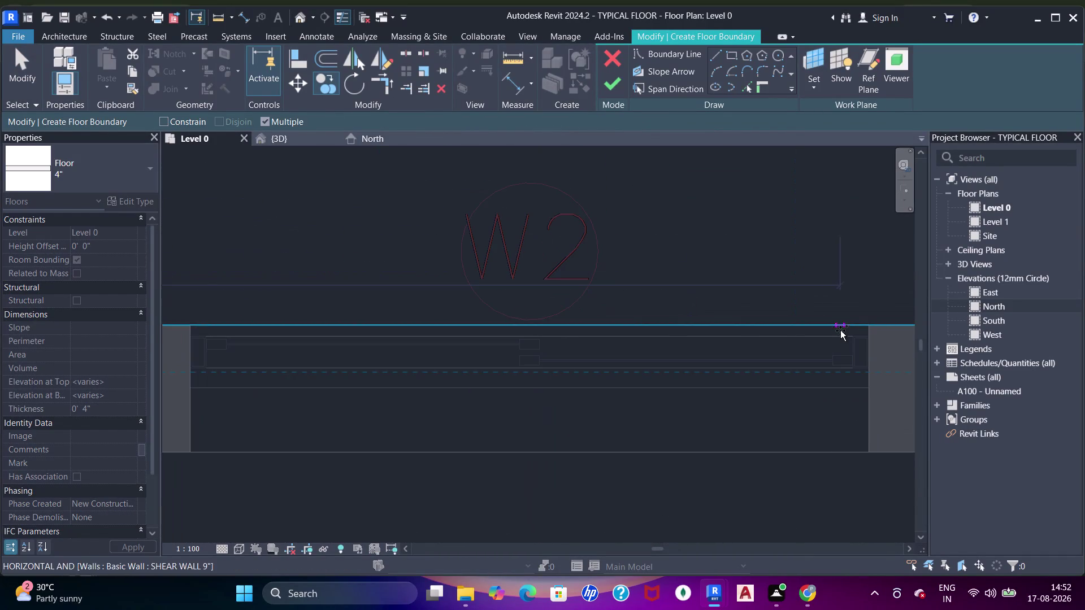
middle_drag(628, 331, 549, 323)
scroll(up, 3)
click(833, 318)
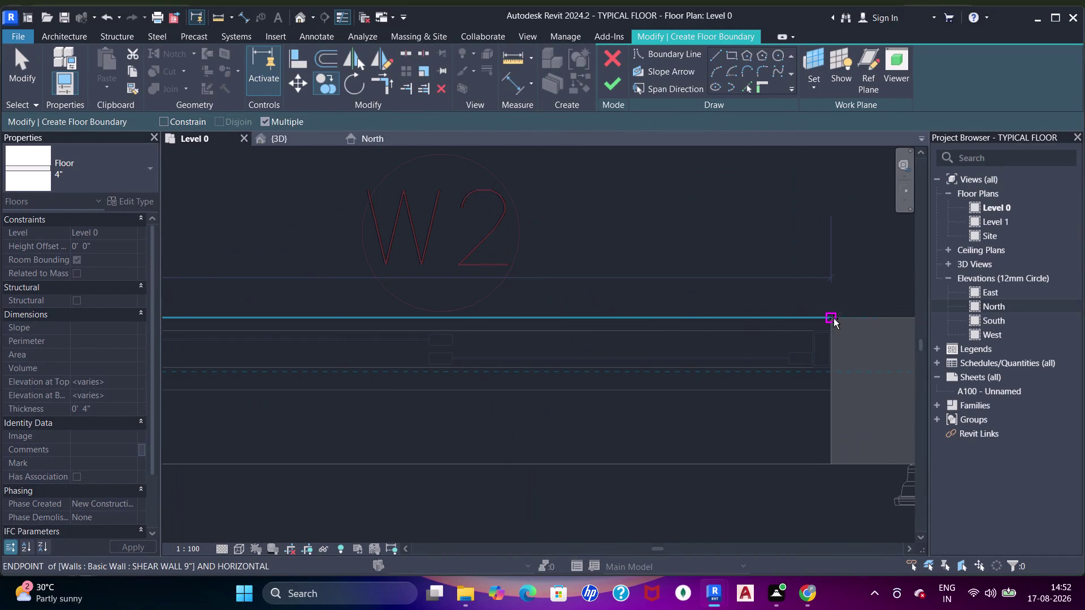
Place another copy of the sunshade outline above a further W2 window.
scroll(down, 3)
middle_drag(732, 306, 593, 310)
scroll(up, 3)
scroll(down, 3)
middle_drag(631, 298, 413, 252)
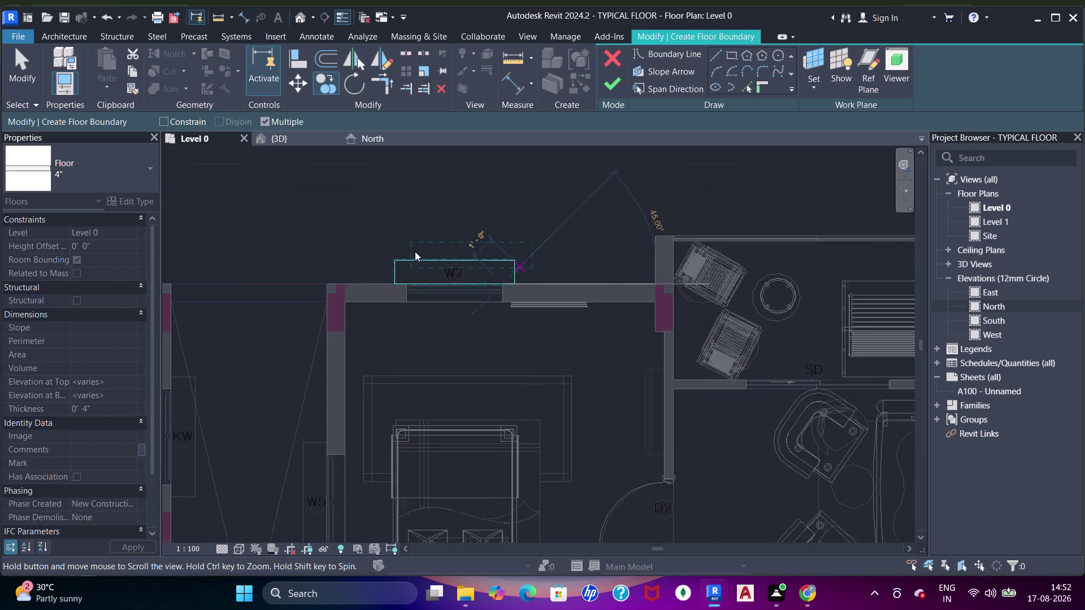
middle_drag(486, 286, 526, 369)
middle_drag(652, 350, 626, 344)
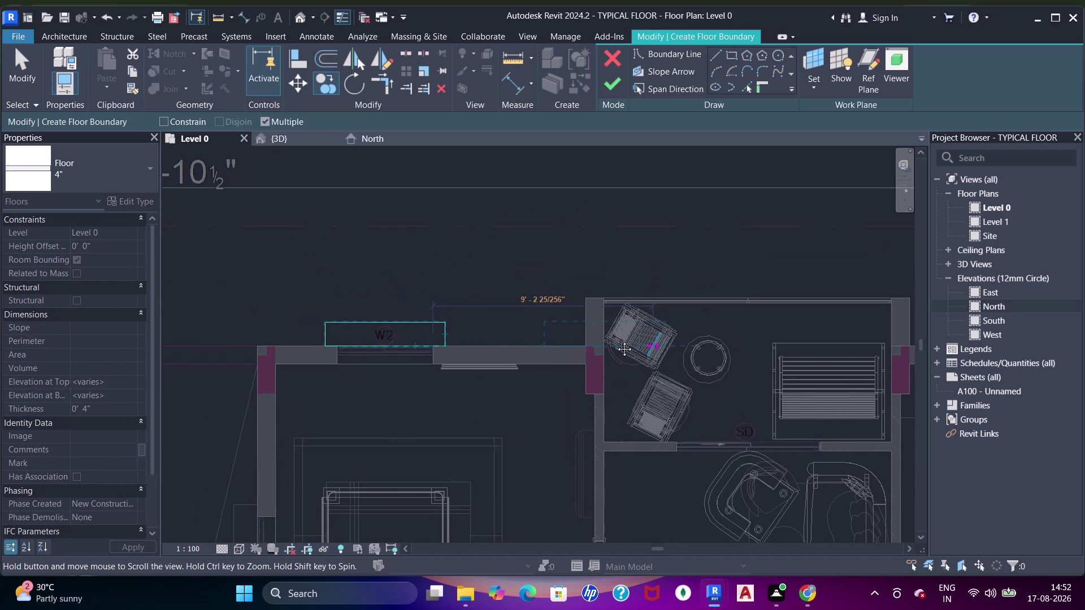
middle_drag(626, 344, 289, 339)
scroll(up, 3)
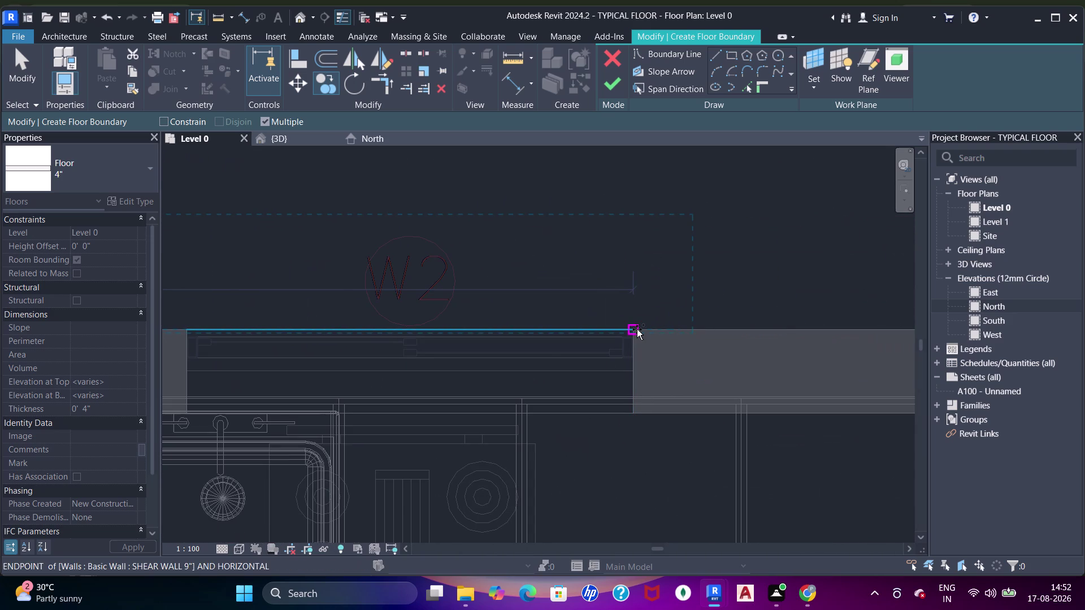
click(637, 330)
scroll(down, 3)
middle_click(442, 316)
End the copy and finish the sunshade floor sketch.
scroll(down, 3)
middle_drag(491, 337, 557, 326)
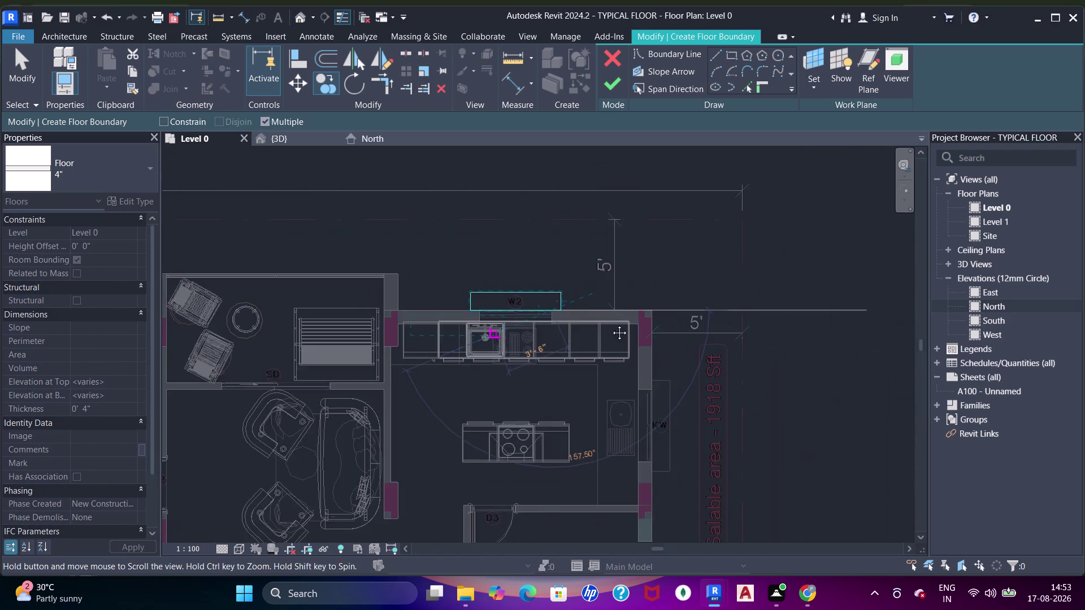
middle_drag(557, 325, 618, 324)
key(Escape)
key(Escape)
key(Escape)
key(Escape)
click(617, 78)
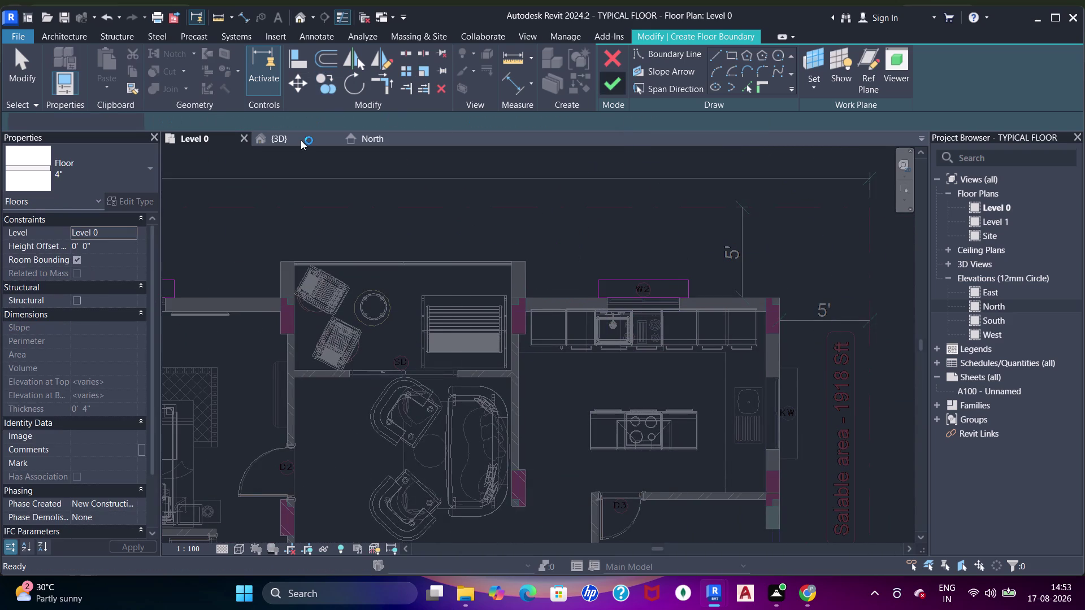
Orbit the {3D} view to see the new sunshade slabs.
click(288, 141)
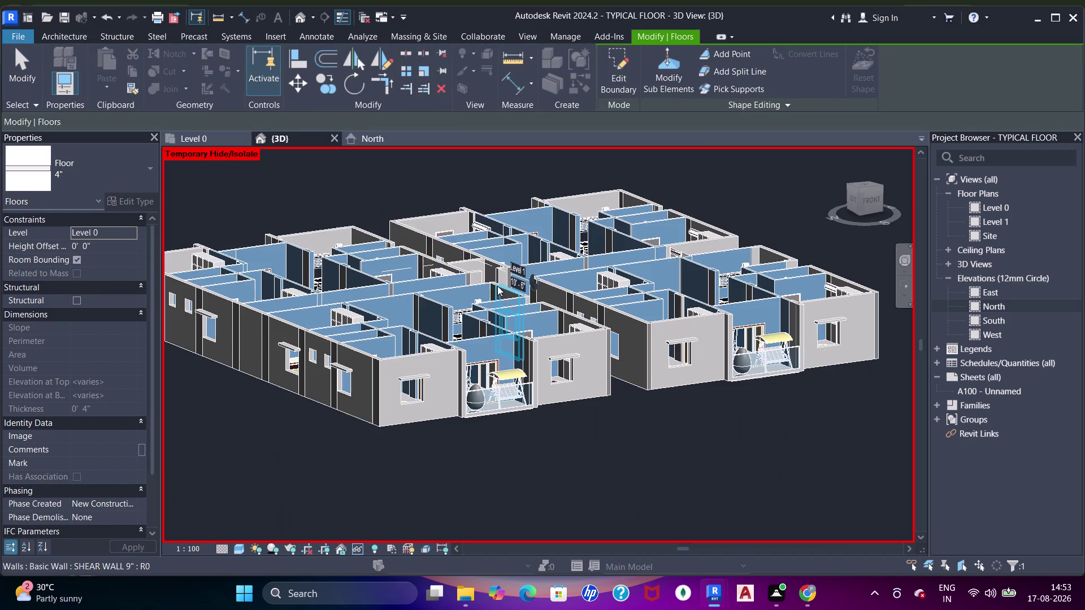
middle_drag(434, 391, 733, 423)
scroll(up, 3)
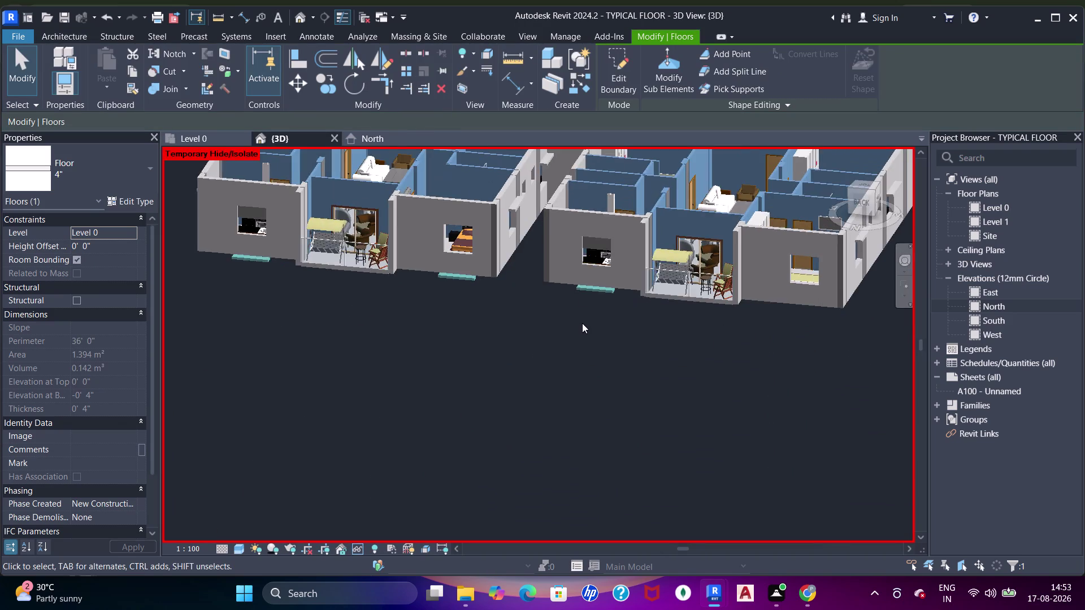
scroll(up, 3)
middle_drag(469, 336, 587, 397)
Set the slabs' Height Offset From Level to 7' 4" and orbit to check them.
click(113, 245)
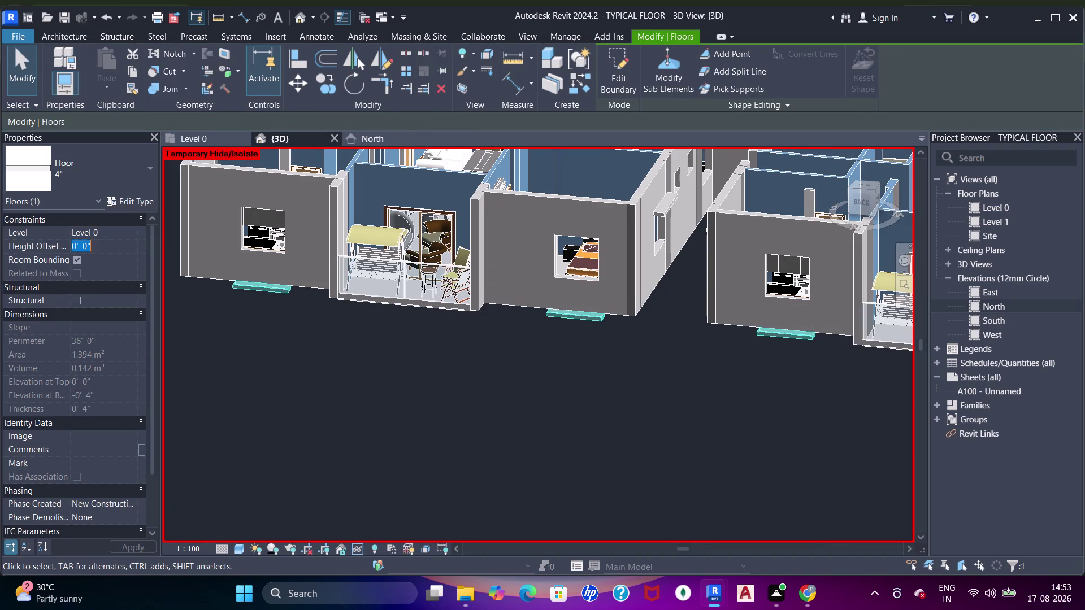
text(7'4")
key(Return)
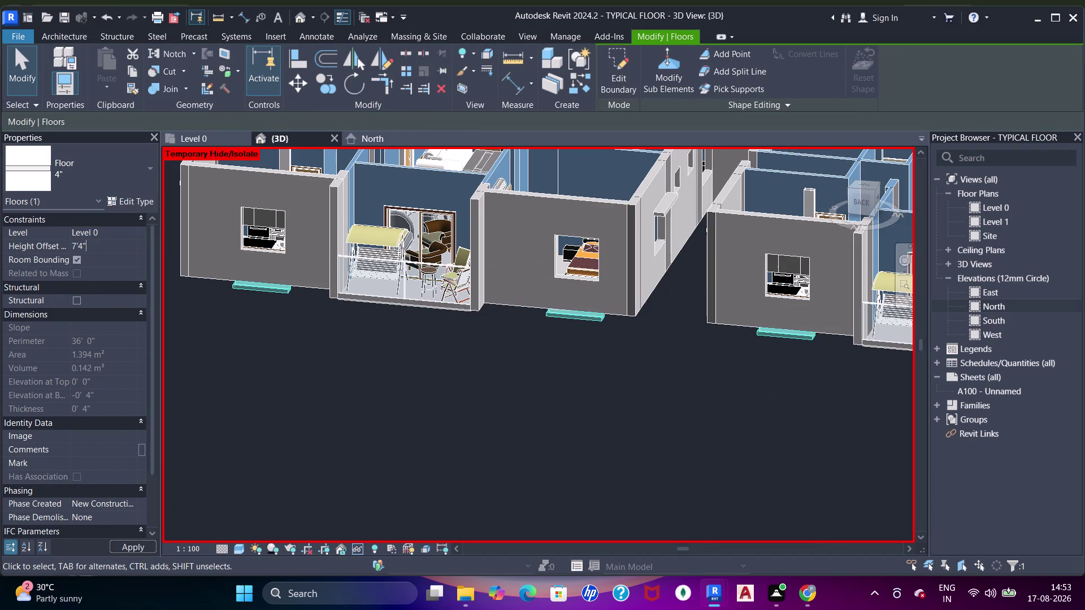
middle_drag(520, 351, 619, 210)
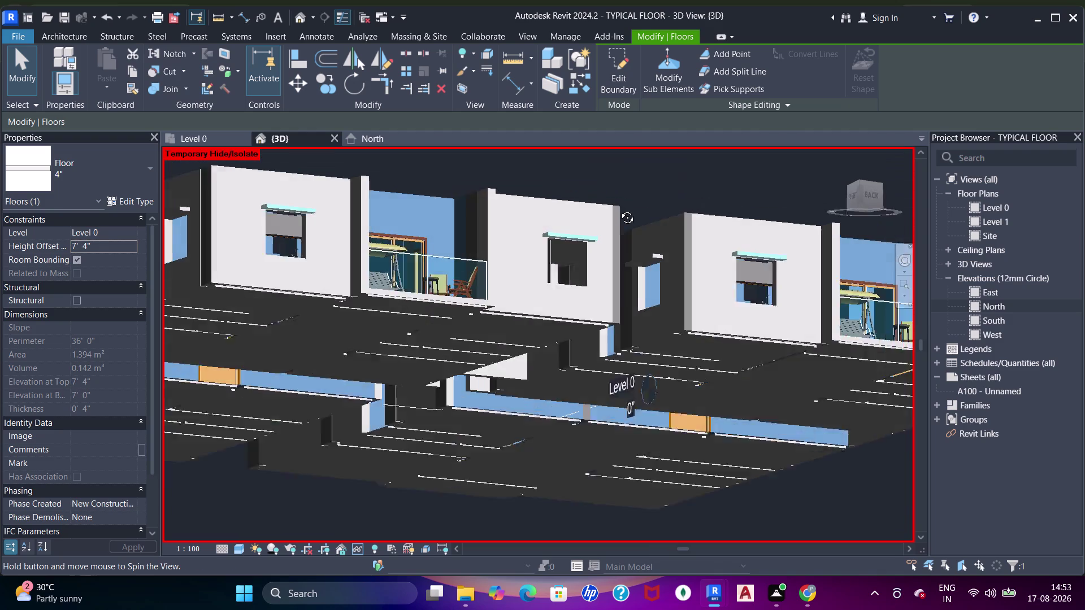
middle_drag(619, 209, 624, 331)
key(Escape)
key(Escape)
scroll(down, 3)
middle_drag(598, 301, 621, 426)
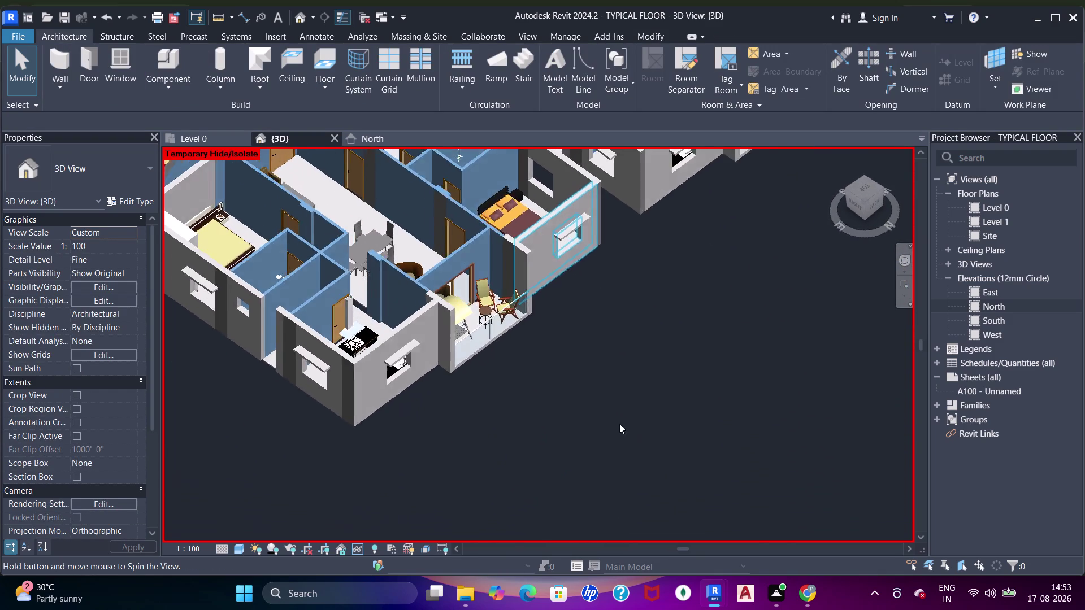
scroll(down, 3)
middle_drag(517, 370, 521, 381)
scroll(up, 3)
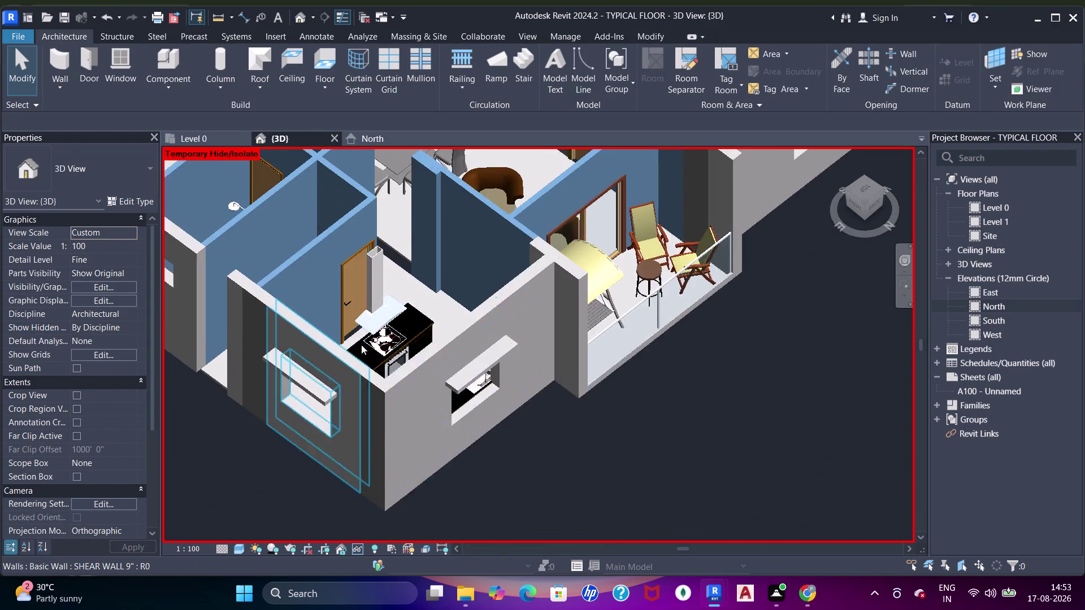
scroll(up, 3)
middle_drag(395, 361, 394, 368)
scroll(up, 3)
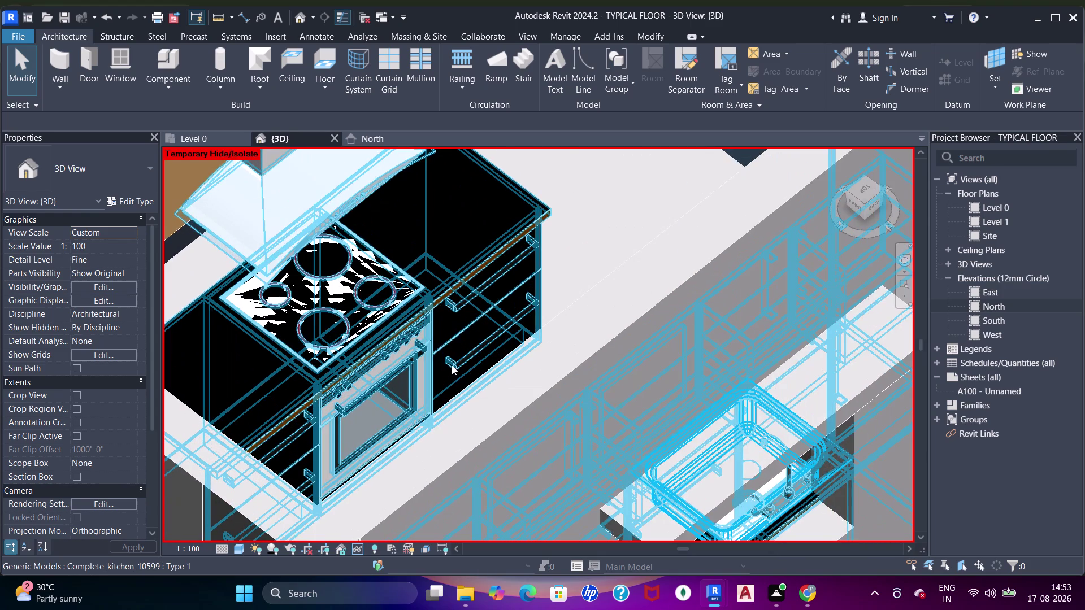
scroll(up, 3)
scroll(up, 3)
scroll(down, 3)
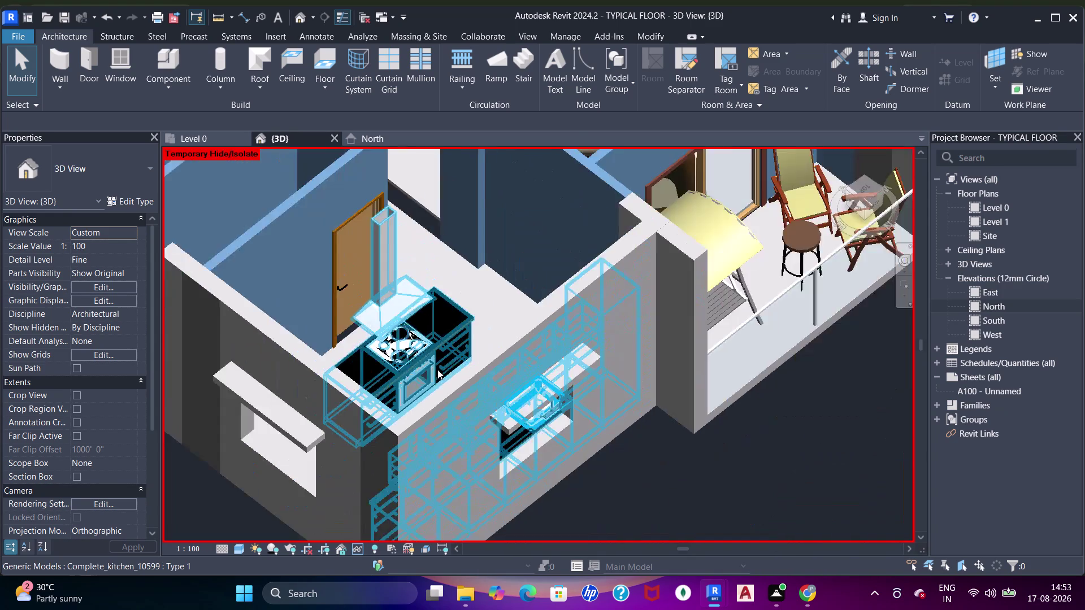
scroll(down, 3)
middle_drag(409, 384, 459, 275)
scroll(down, 3)
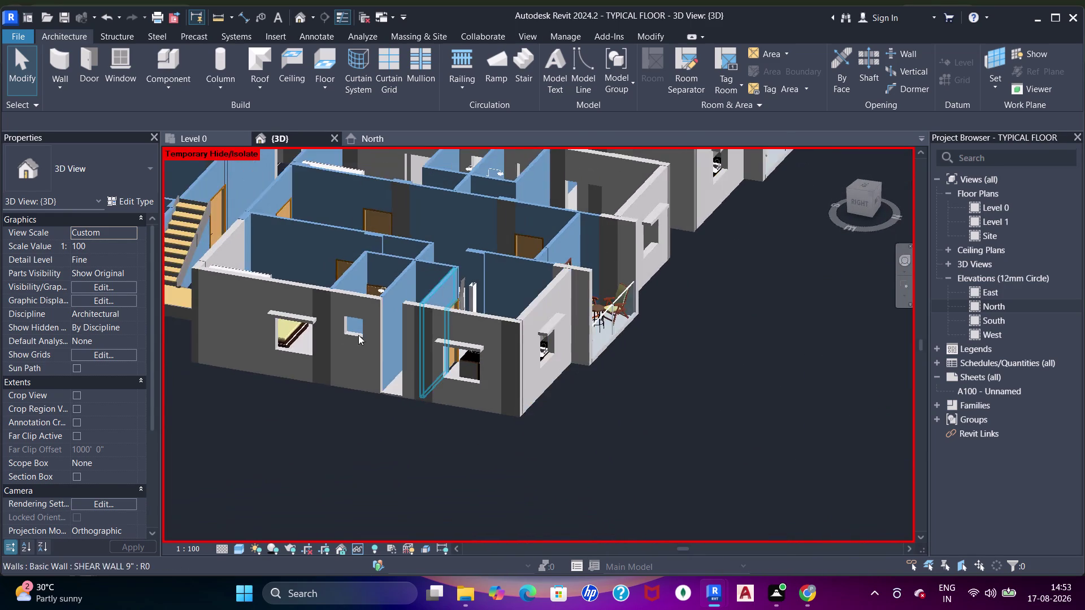
middle_drag(310, 354, 600, 438)
middle_drag(599, 440, 620, 345)
scroll(up, 3)
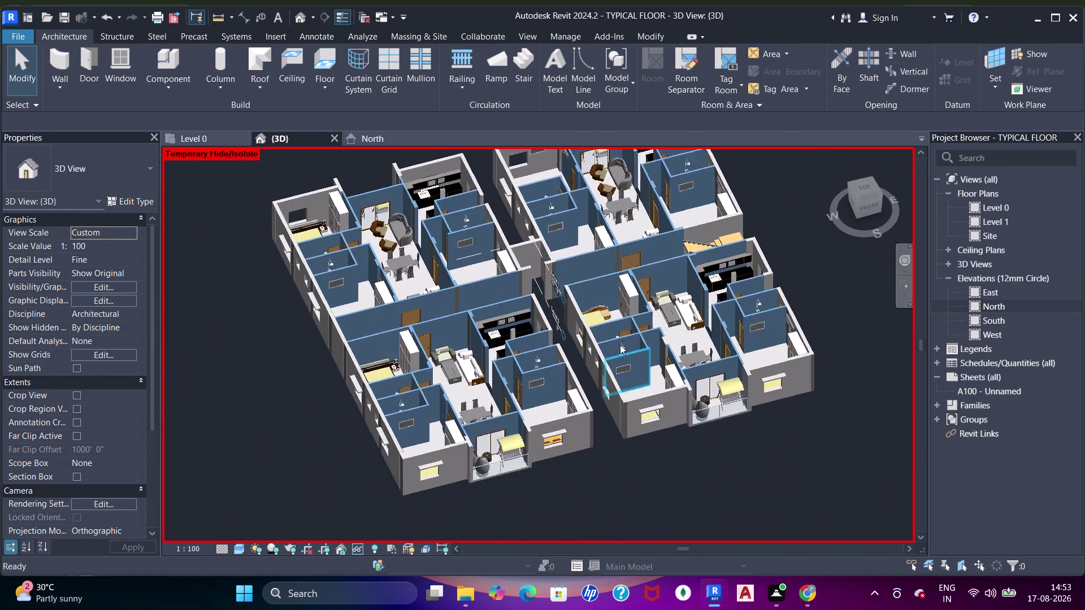
scroll(up, 3)
scroll(down, 3)
middle_drag(620, 345, 627, 381)
scroll(up, 3)
scroll(up, 3)
scroll(down, 3)
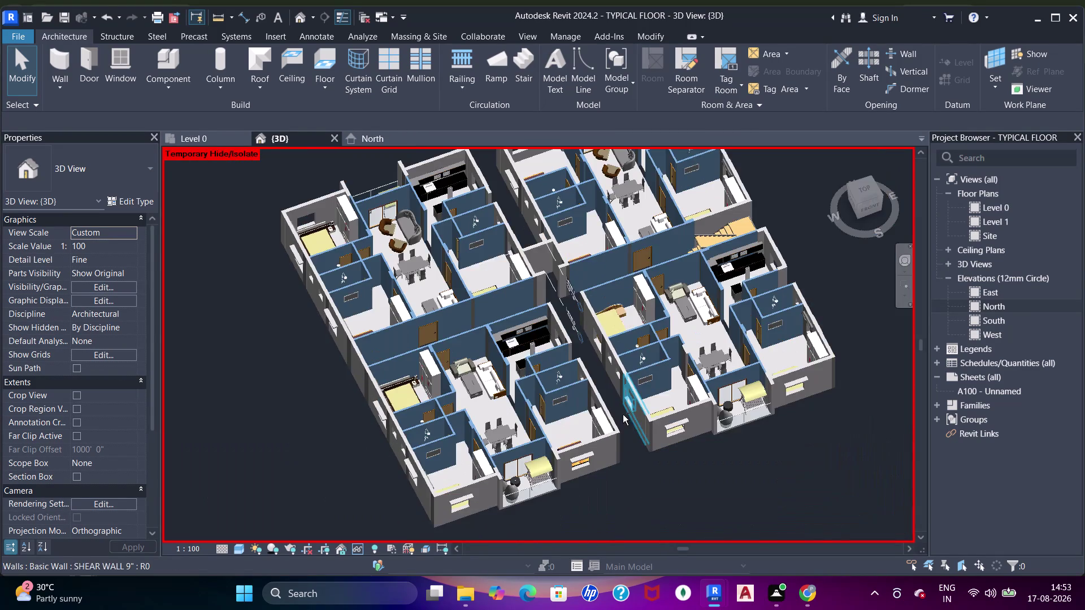
middle_drag(623, 415, 637, 396)
scroll(up, 3)
middle_click(637, 396)
scroll(down, 3)
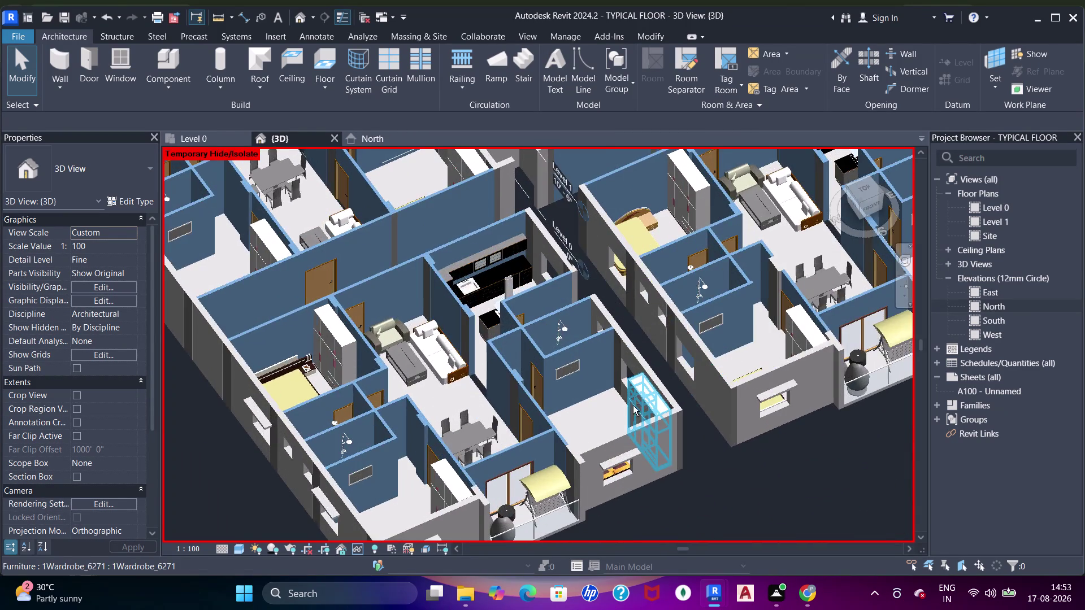
middle_drag(633, 405, 631, 374)
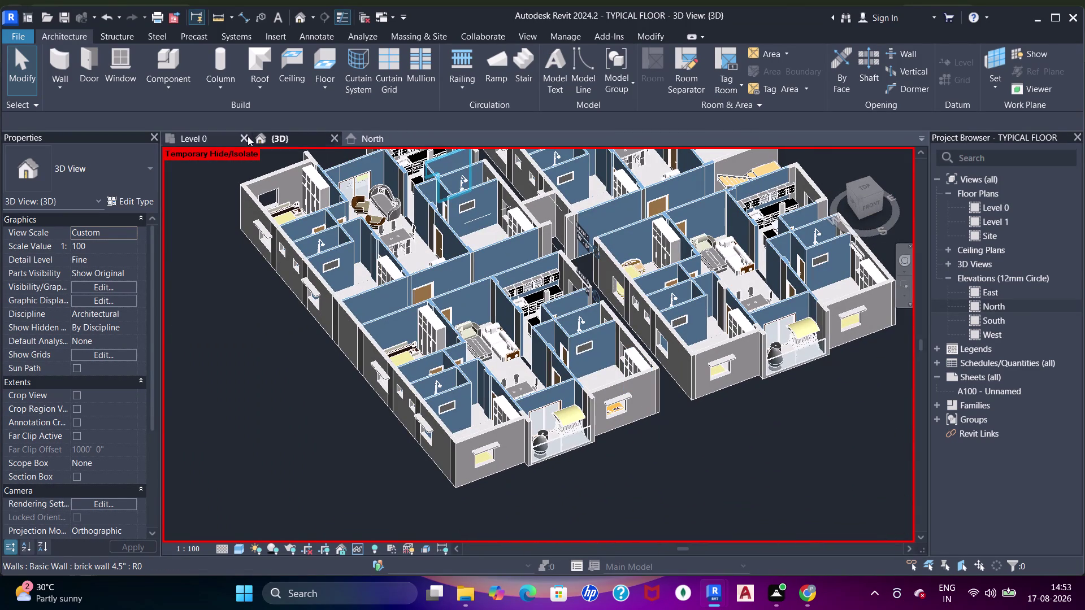
click(349, 135)
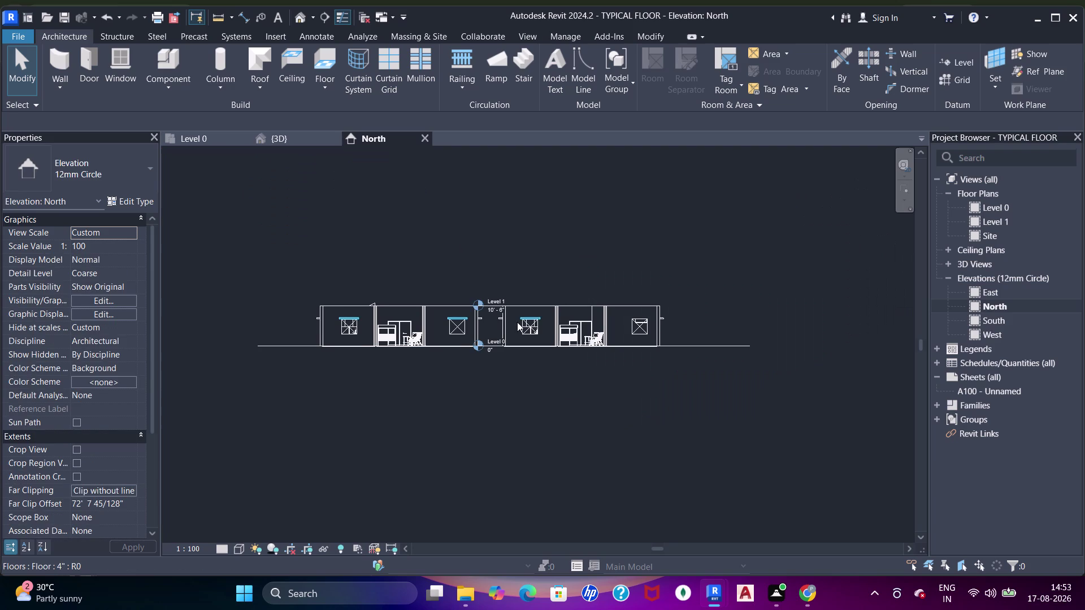
Centre the North elevation walls between the levels for inspection.
scroll(up, 3)
middle_drag(489, 340, 554, 351)
scroll(down, 3)
middle_drag(583, 316, 516, 311)
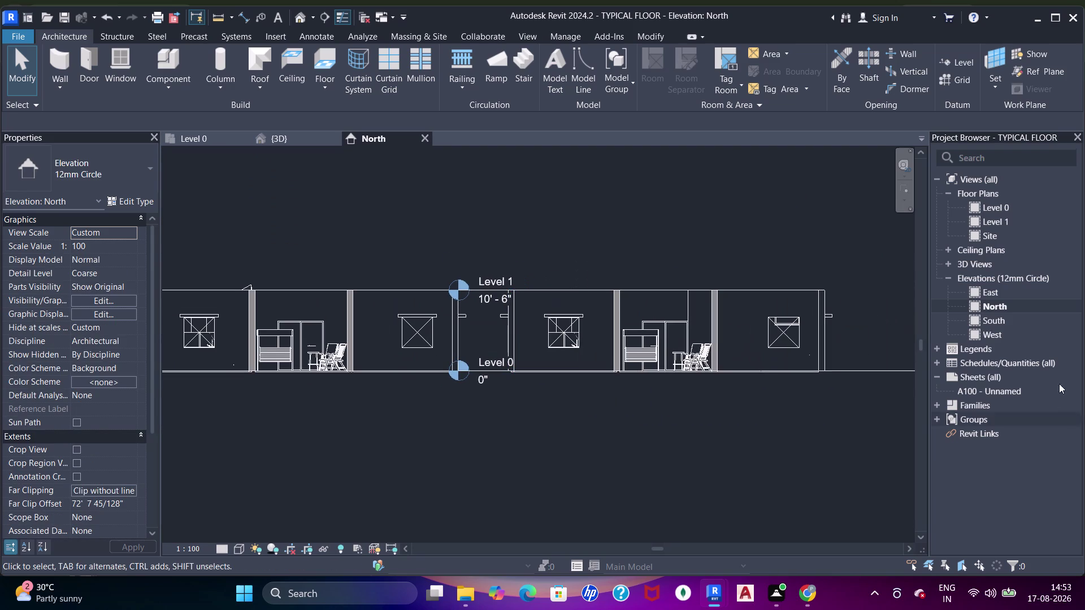
Open the South elevation and pan along its bays.
double_click(1048, 322)
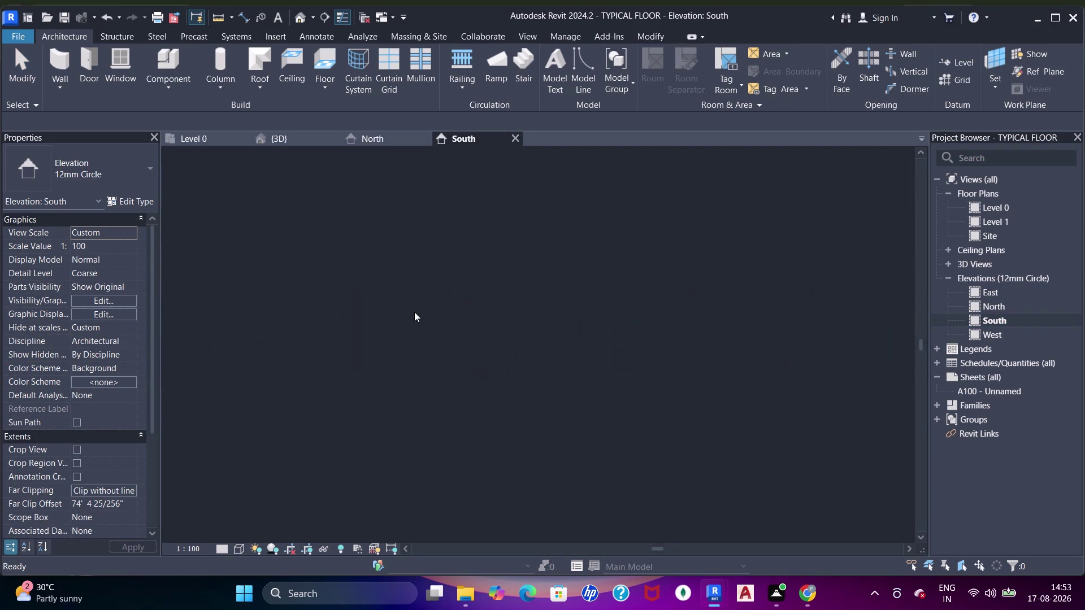
scroll(up, 3)
middle_drag(643, 363, 521, 389)
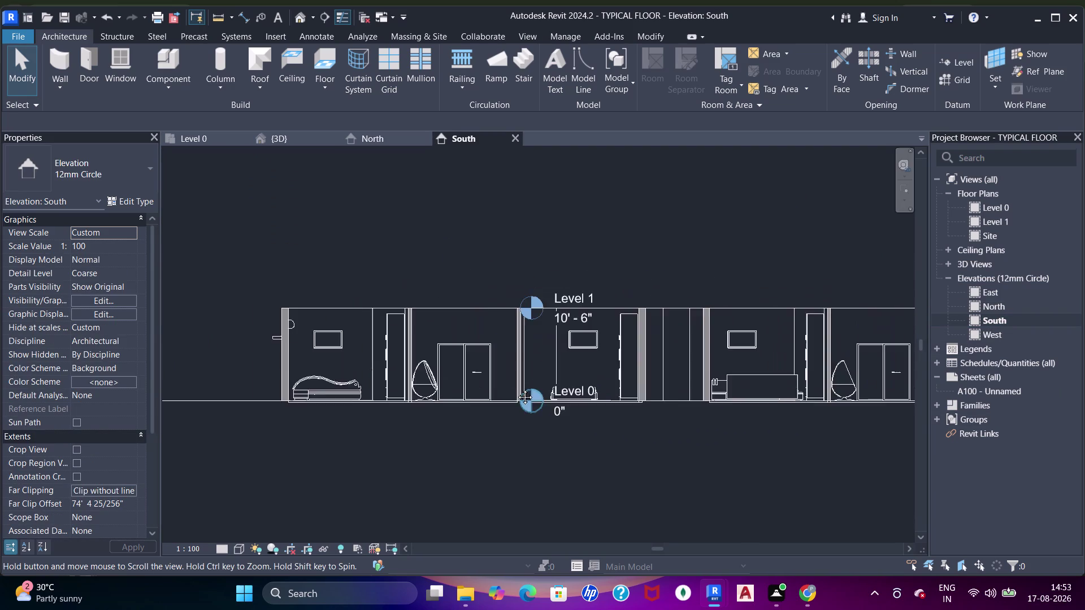
middle_drag(521, 388, 427, 405)
middle_click(428, 406)
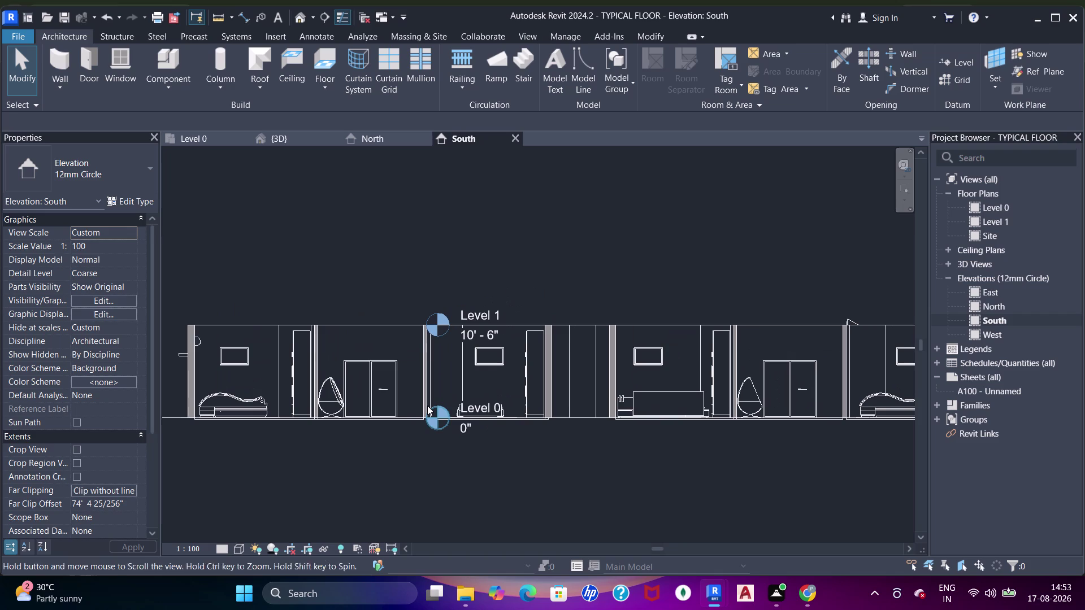
middle_drag(461, 412, 420, 403)
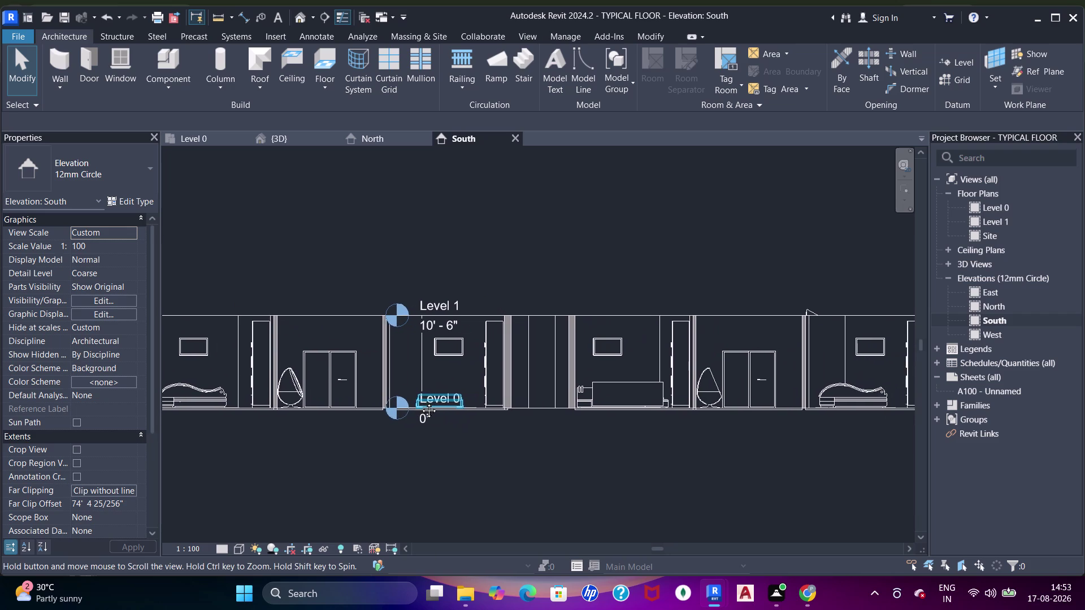
middle_drag(421, 402, 438, 419)
Close the South and North elevation views.
click(512, 143)
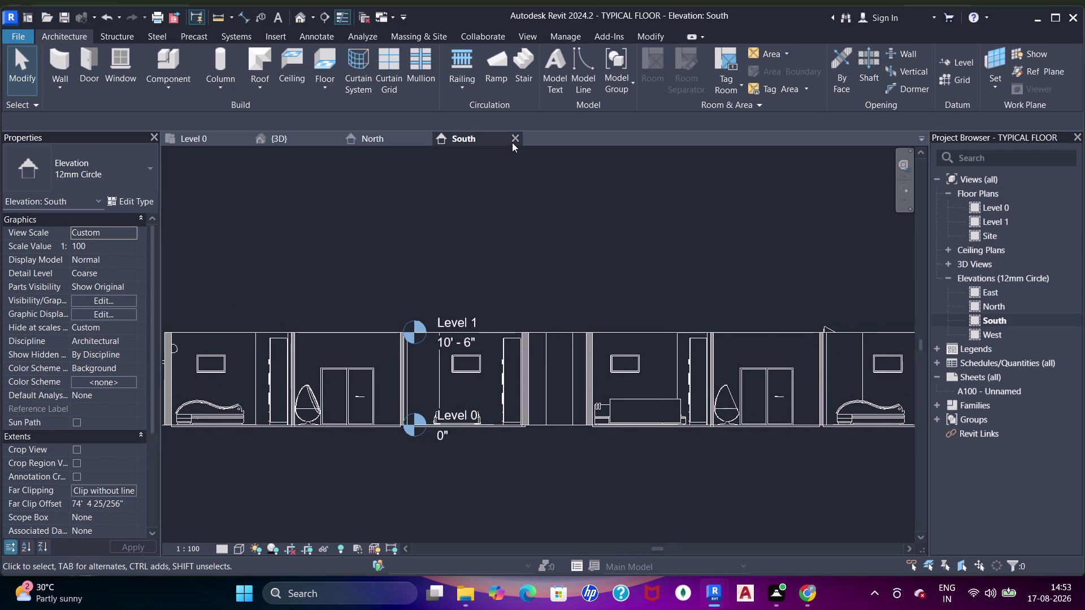
click(427, 139)
click(203, 140)
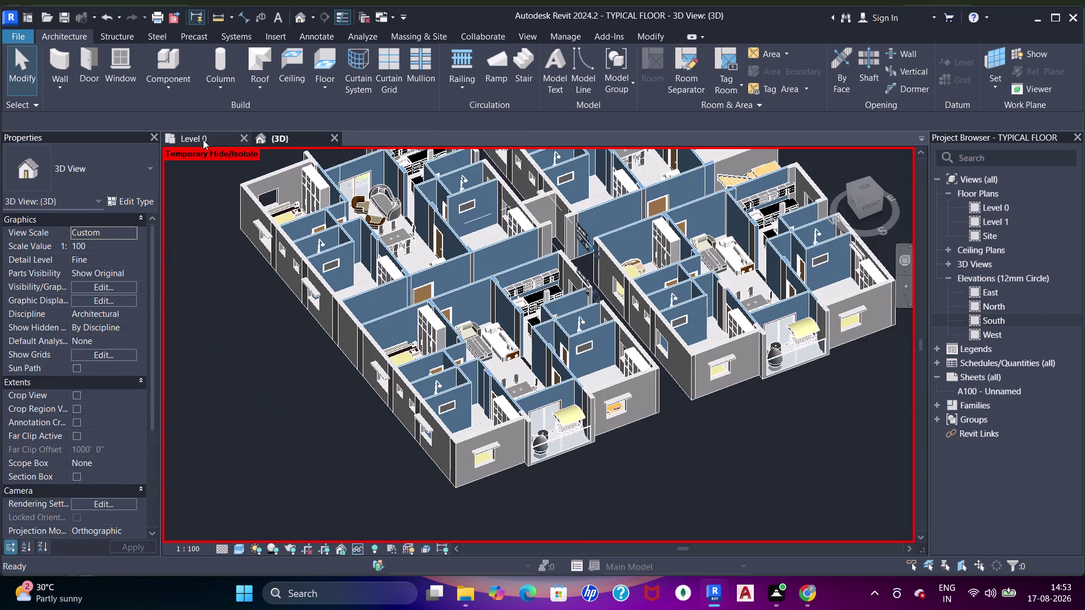
Pan and zoom the Level 0 plan to centre the kitchen and bedroom apartment.
scroll(down, 3)
middle_drag(481, 296, 675, 285)
middle_drag(738, 321, 547, 321)
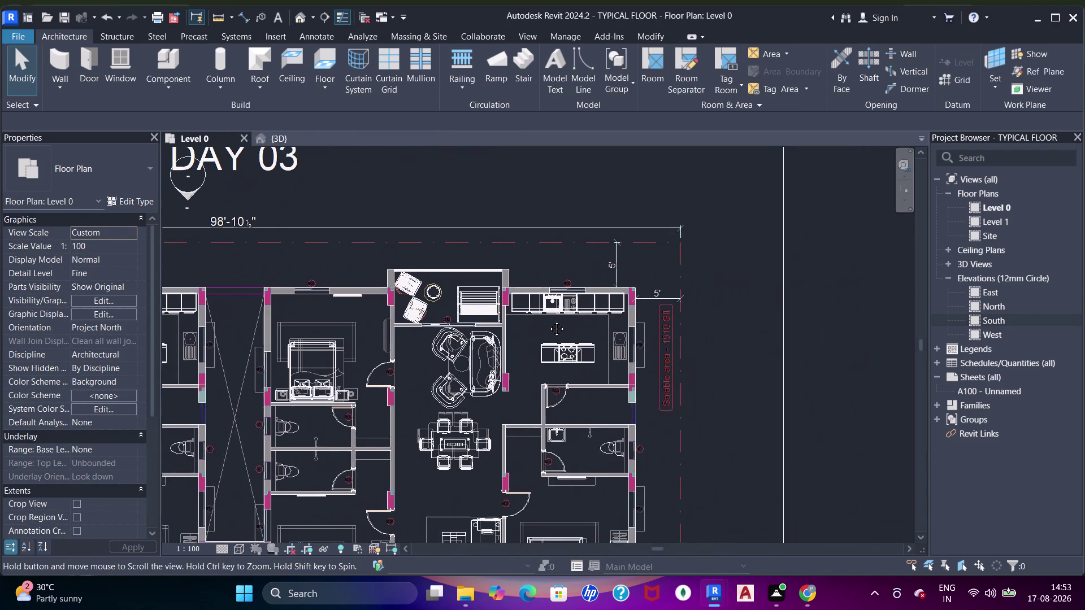
middle_drag(547, 321, 549, 320)
scroll(up, 3)
middle_drag(671, 385, 668, 340)
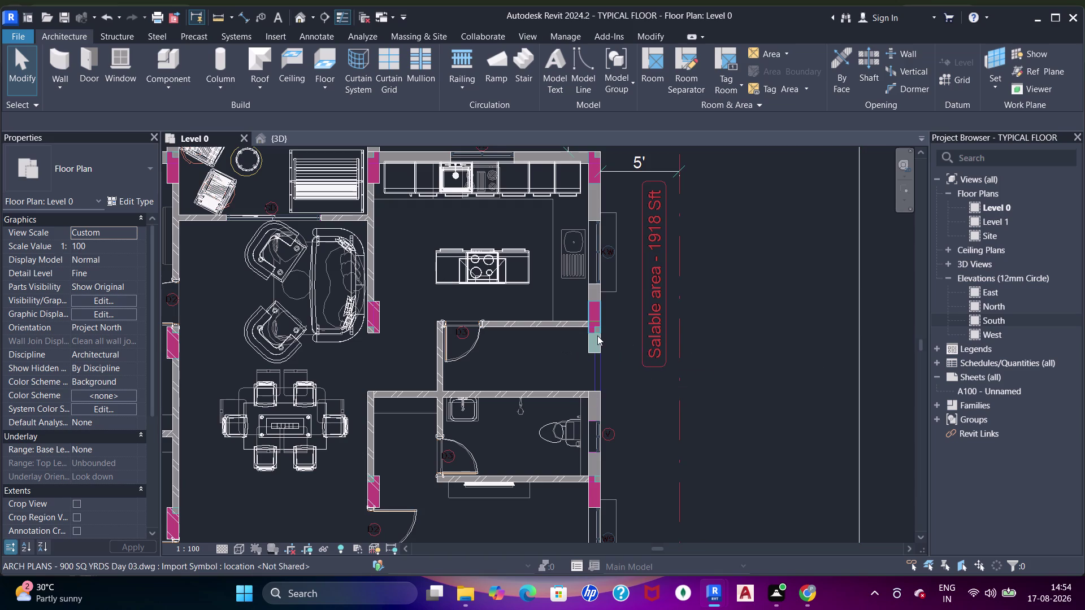
scroll(down, 3)
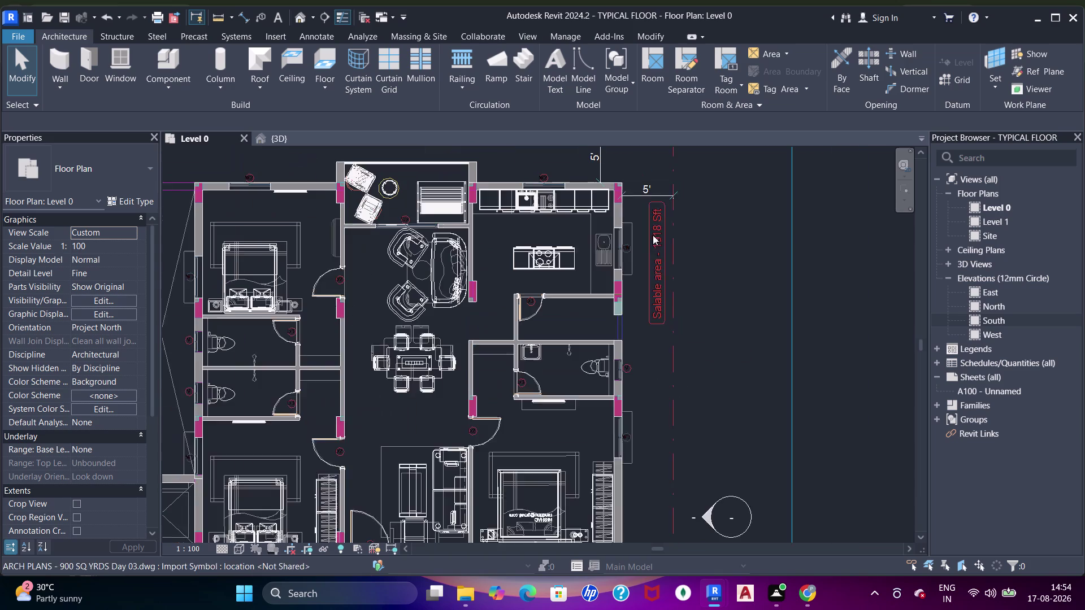
middle_drag(653, 235, 637, 299)
middle_drag(659, 304, 660, 280)
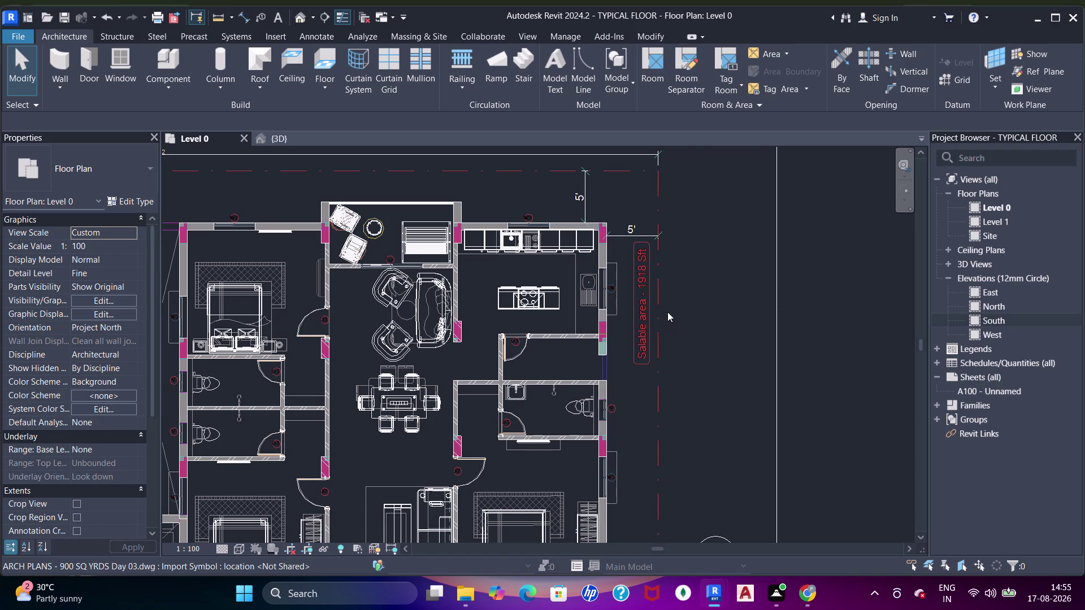
middle_drag(664, 312, 664, 276)
middle_drag(664, 276, 668, 334)
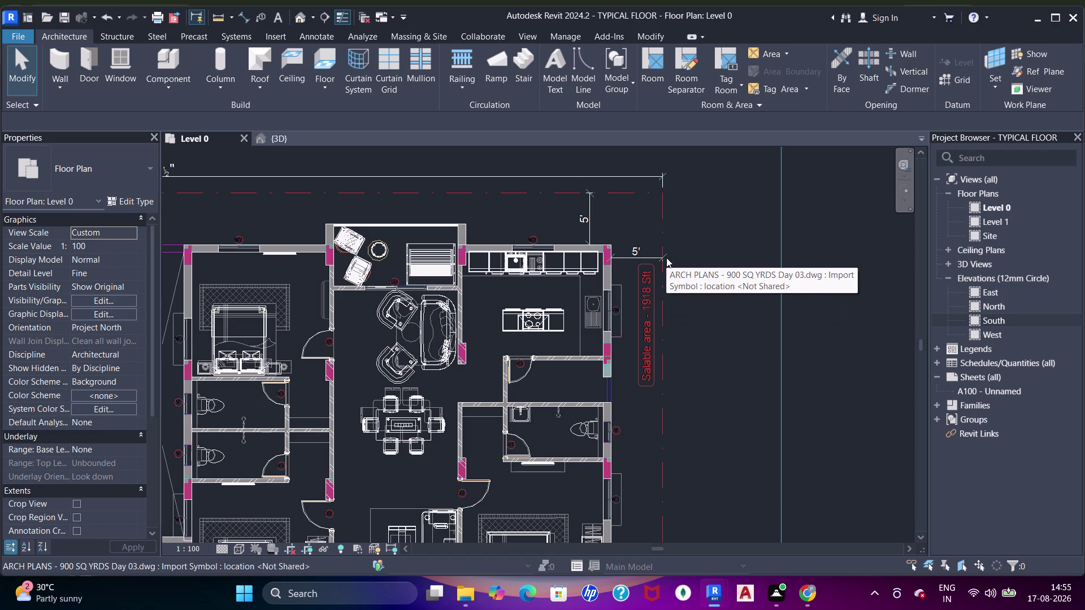
scroll(down, 3)
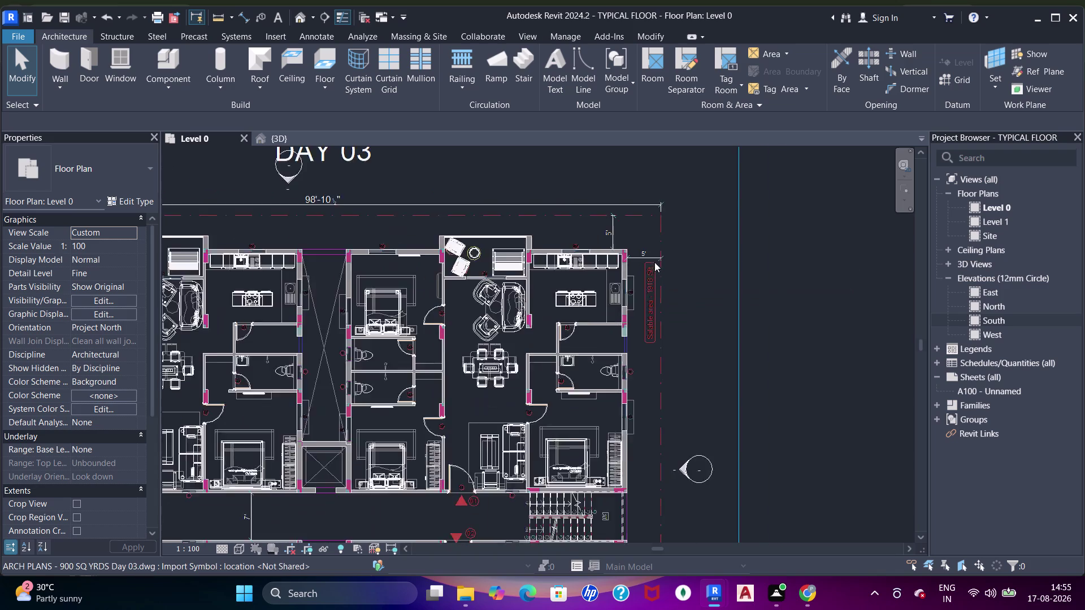
middle_drag(701, 270, 848, 239)
scroll(up, 3)
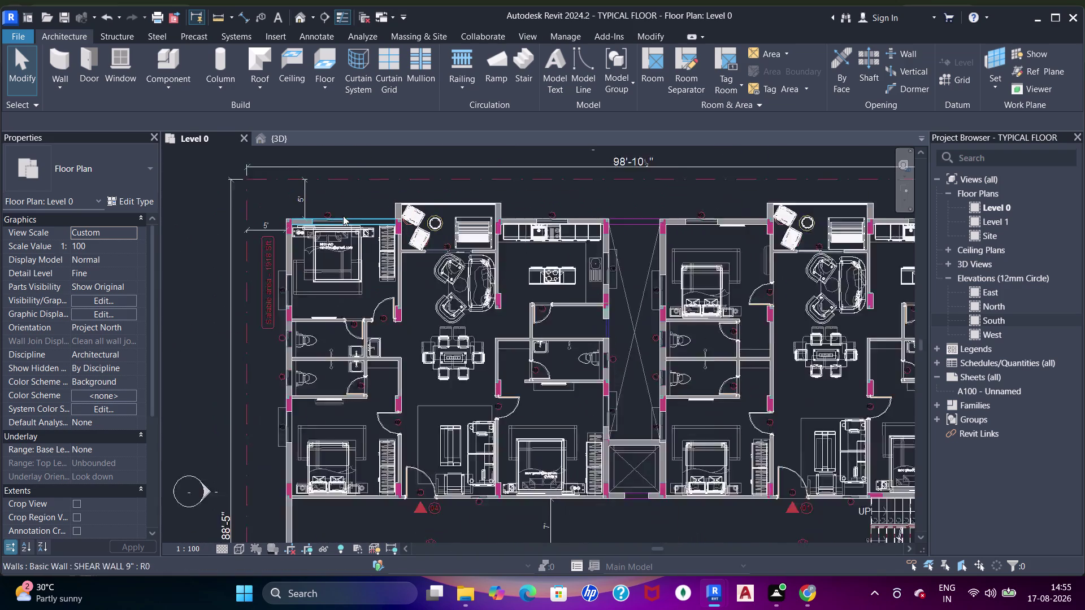
scroll(up, 3)
middle_drag(251, 227, 364, 350)
scroll(down, 3)
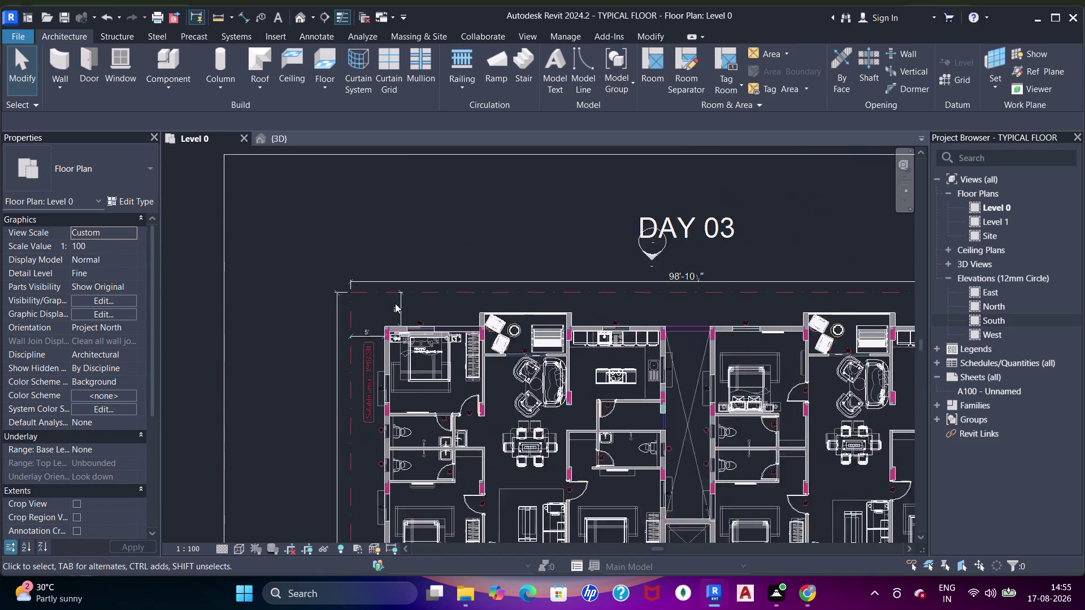
scroll(down, 3)
middle_drag(443, 324, 445, 183)
scroll(up, 3)
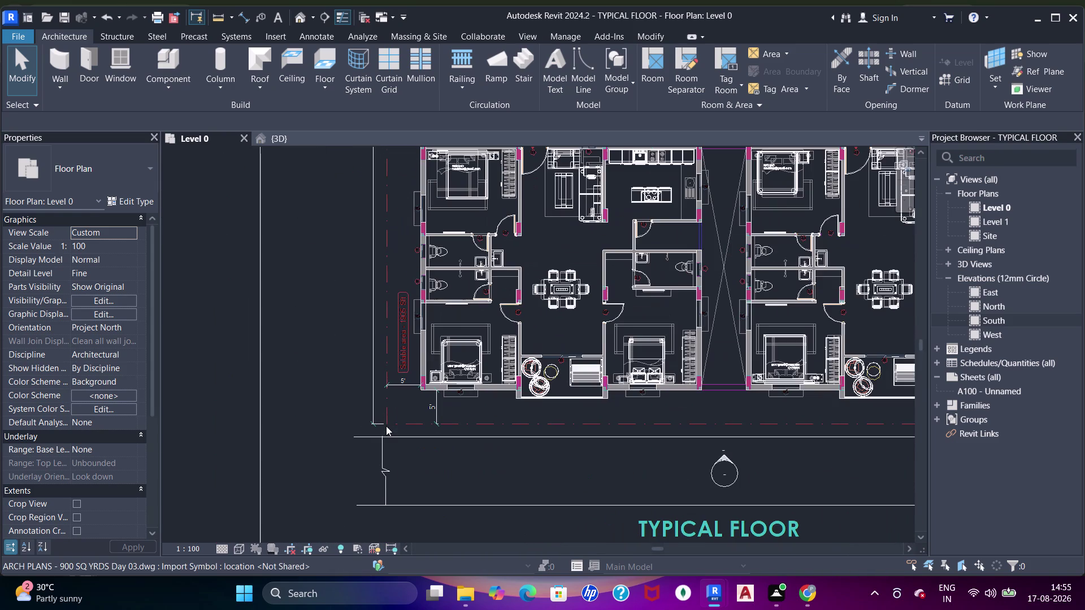
scroll(up, 3)
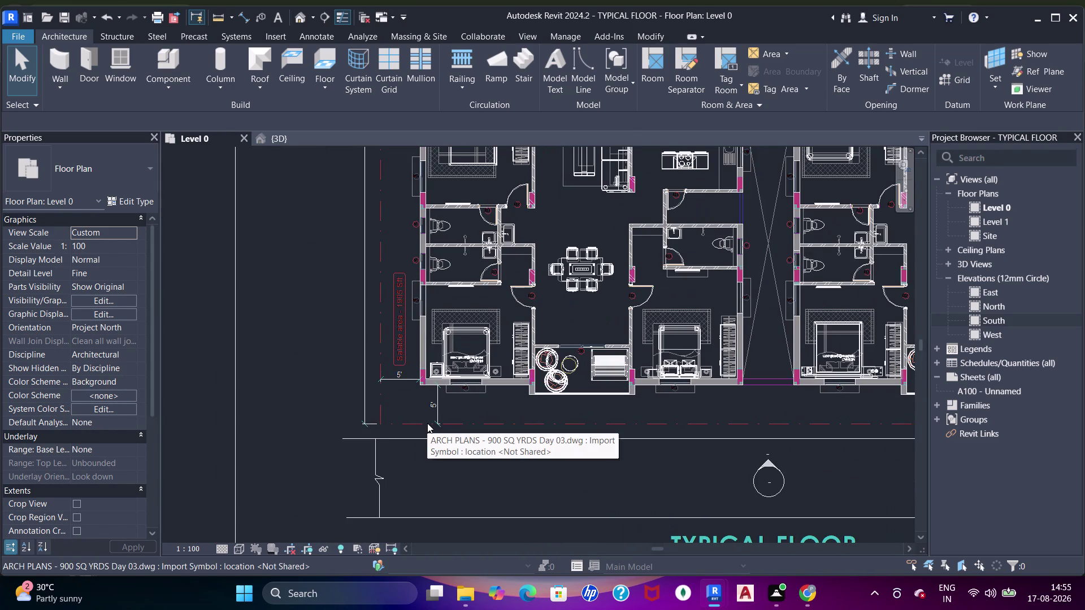
scroll(up, 3)
middle_drag(424, 366, 437, 396)
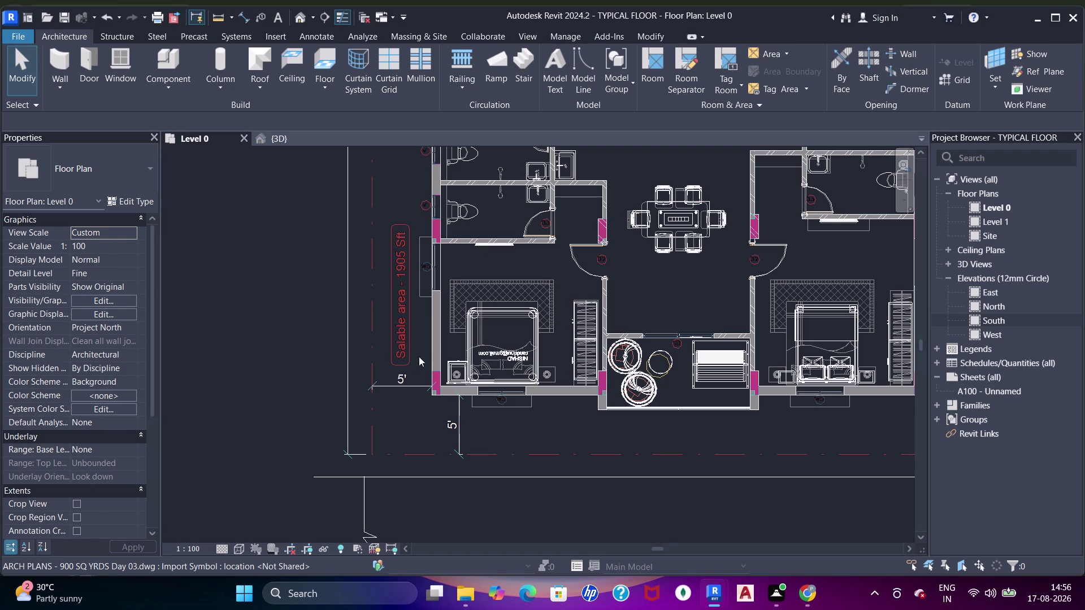
middle_drag(431, 357, 449, 371)
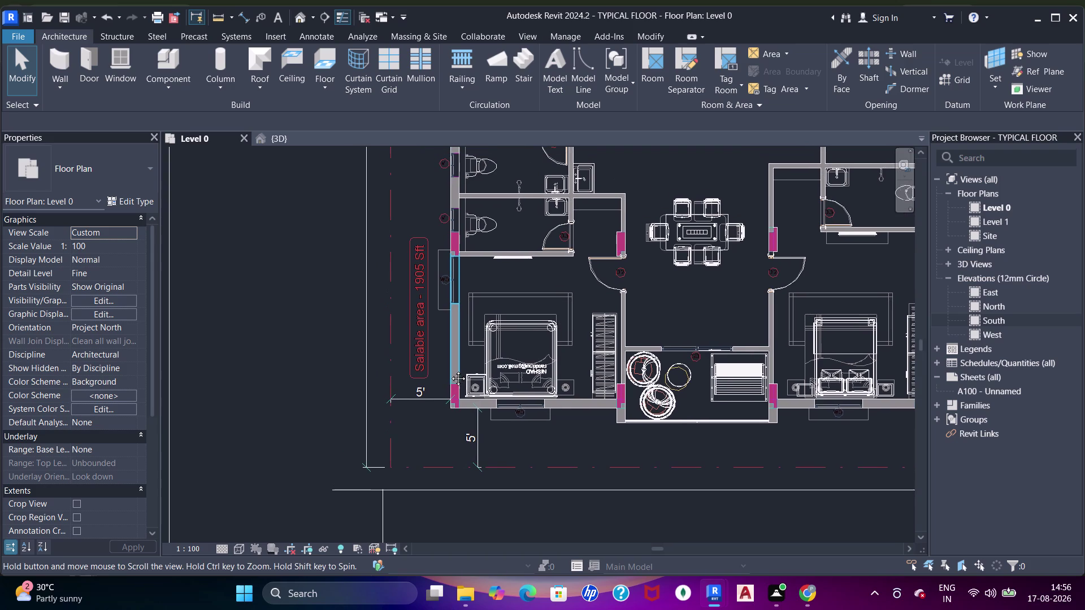
middle_drag(450, 370, 438, 360)
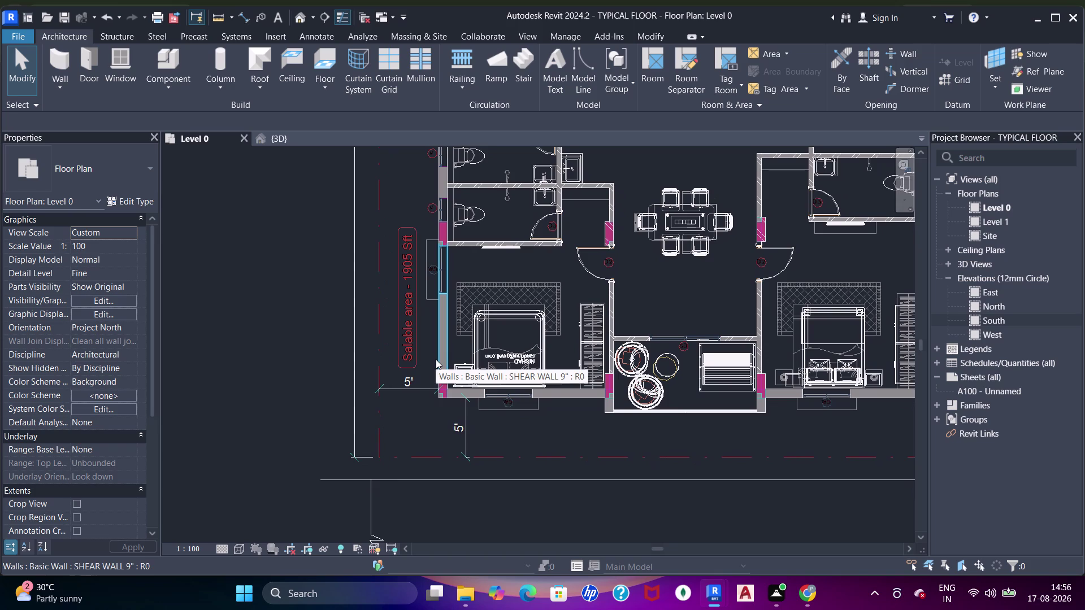
scroll(down, 3)
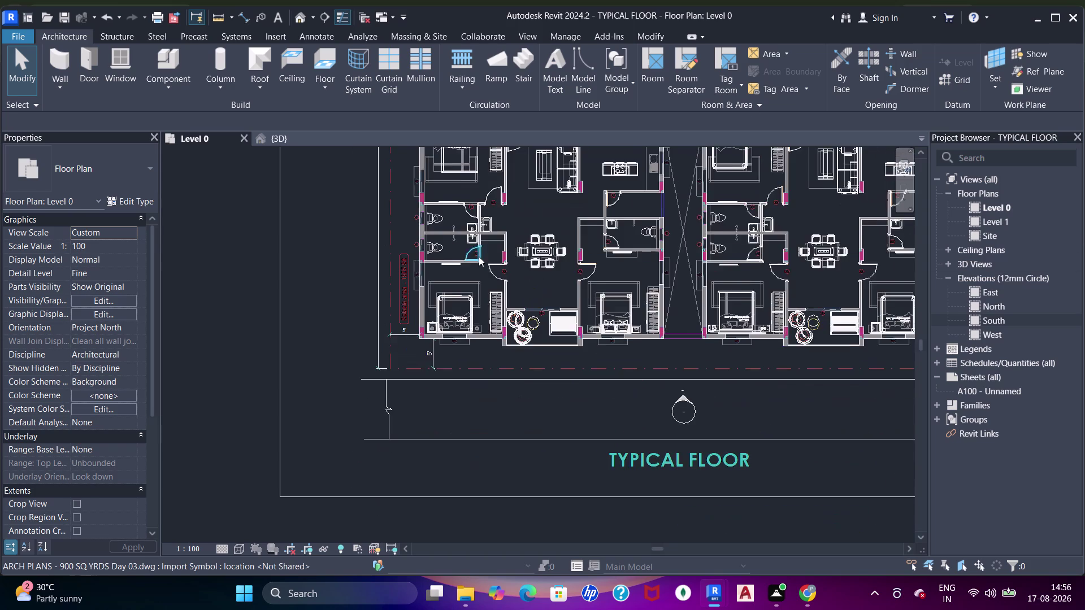
middle_drag(489, 251, 178, 333)
scroll(up, 3)
scroll(down, 3)
middle_drag(657, 271, 664, 283)
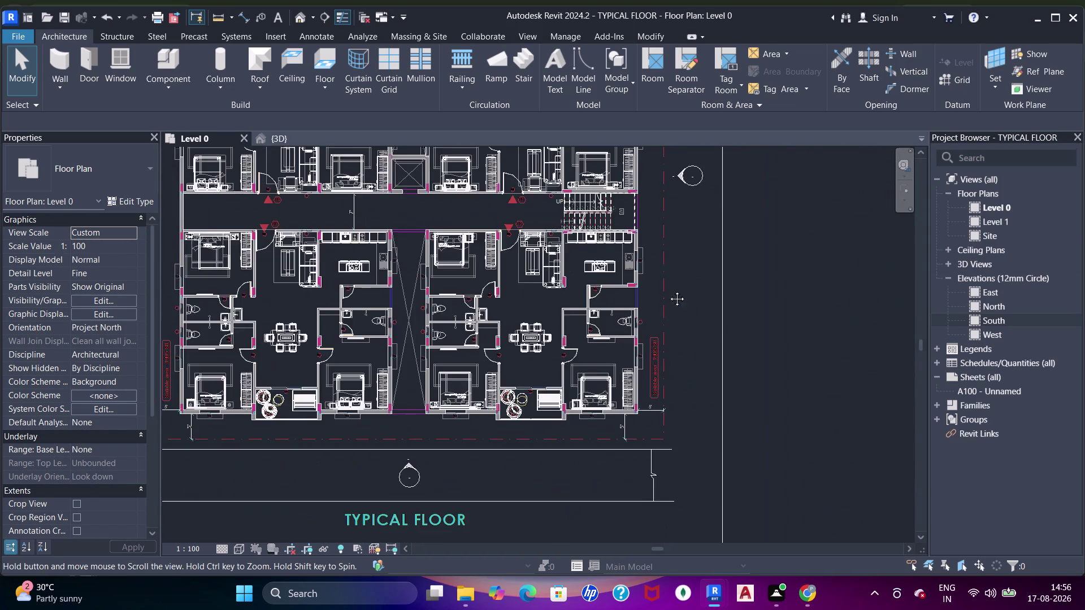
middle_drag(664, 283, 687, 445)
scroll(up, 3)
middle_drag(653, 217, 668, 303)
scroll(up, 3)
scroll(up, 3)
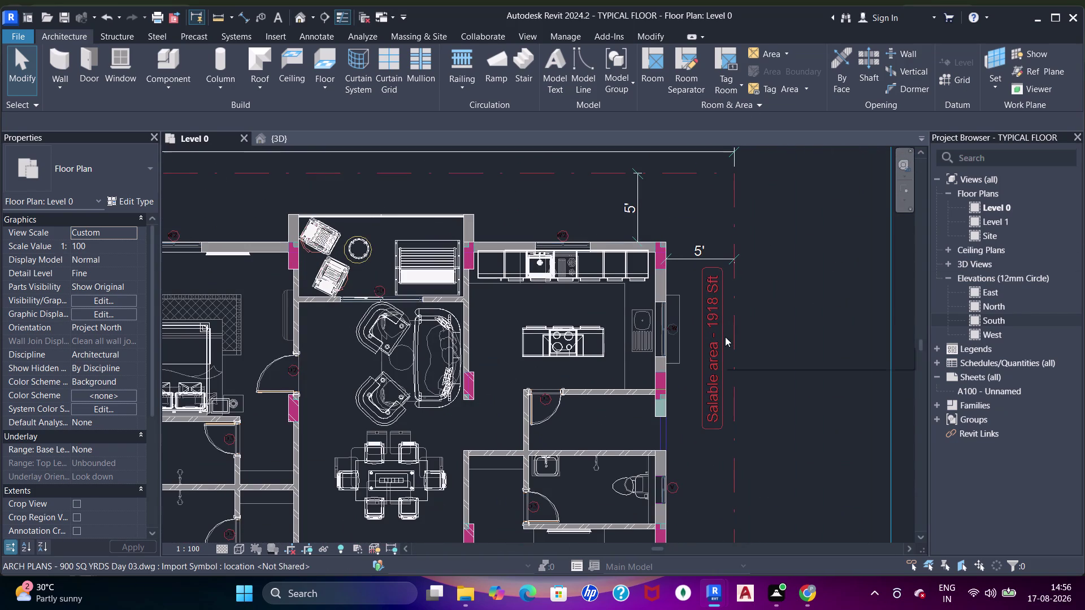
middle_drag(740, 374, 729, 321)
middle_click(729, 321)
middle_click(729, 321)
middle_click(729, 321)
scroll(up, 3)
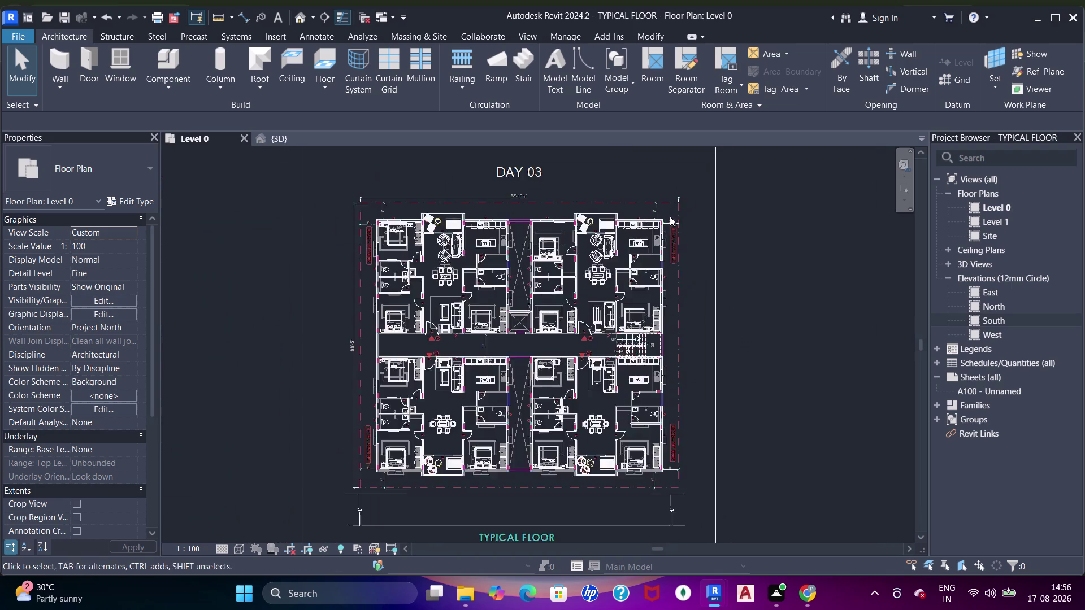
scroll(up, 3)
scroll(up, 3)
scroll(down, 3)
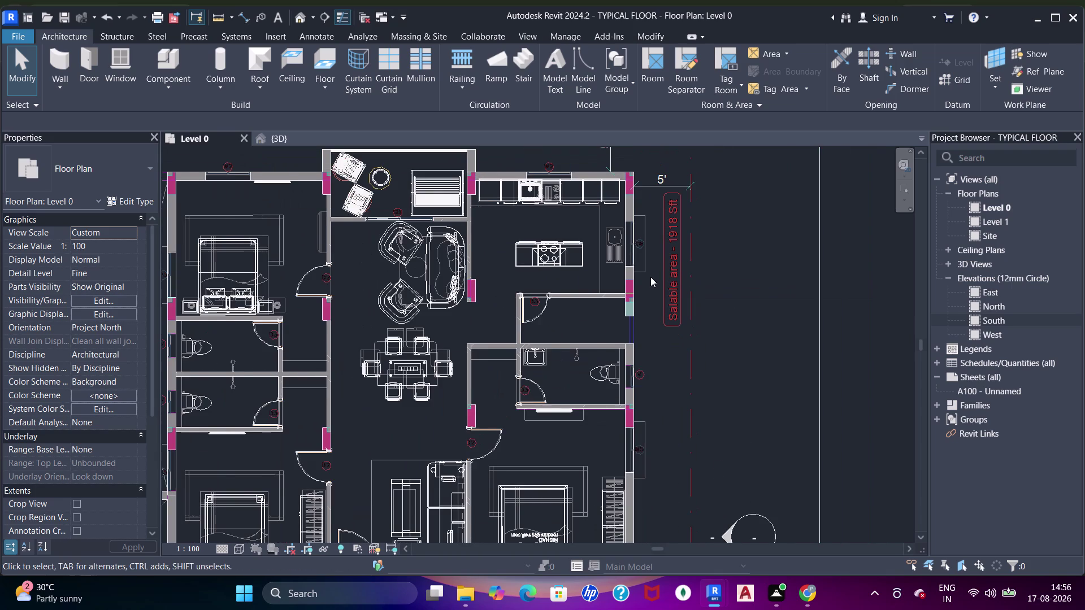
middle_drag(650, 276, 673, 249)
scroll(up, 3)
scroll(down, 3)
scroll(up, 3)
scroll(down, 3)
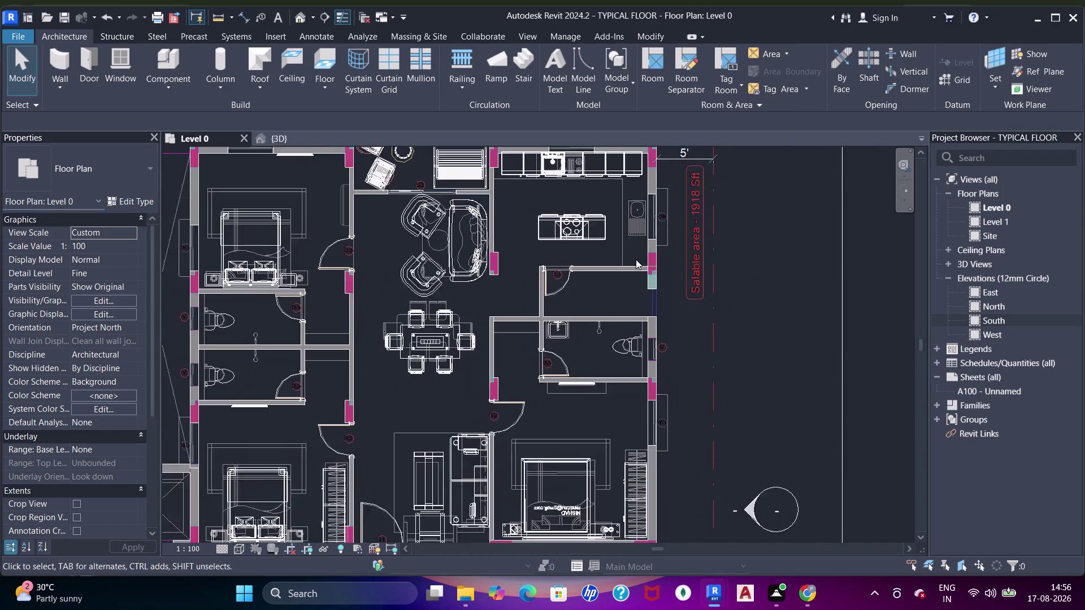
scroll(up, 3)
scroll(down, 3)
scroll(up, 3)
scroll(down, 3)
scroll(up, 3)
scroll(down, 3)
scroll(up, 3)
scroll(down, 3)
scroll(up, 3)
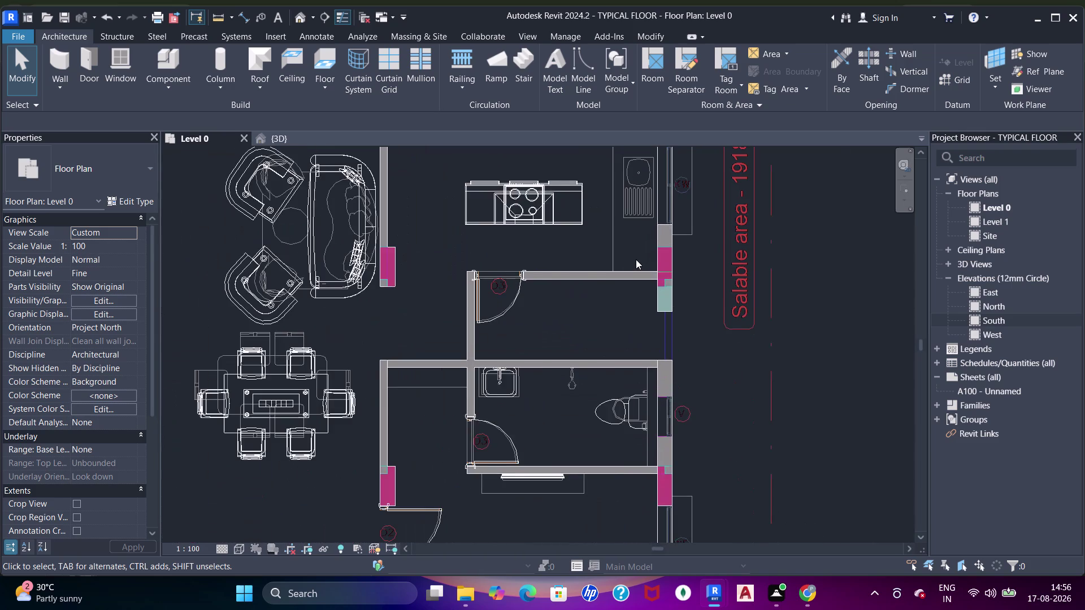
scroll(down, 3)
middle_drag(636, 254, 642, 316)
scroll(up, 3)
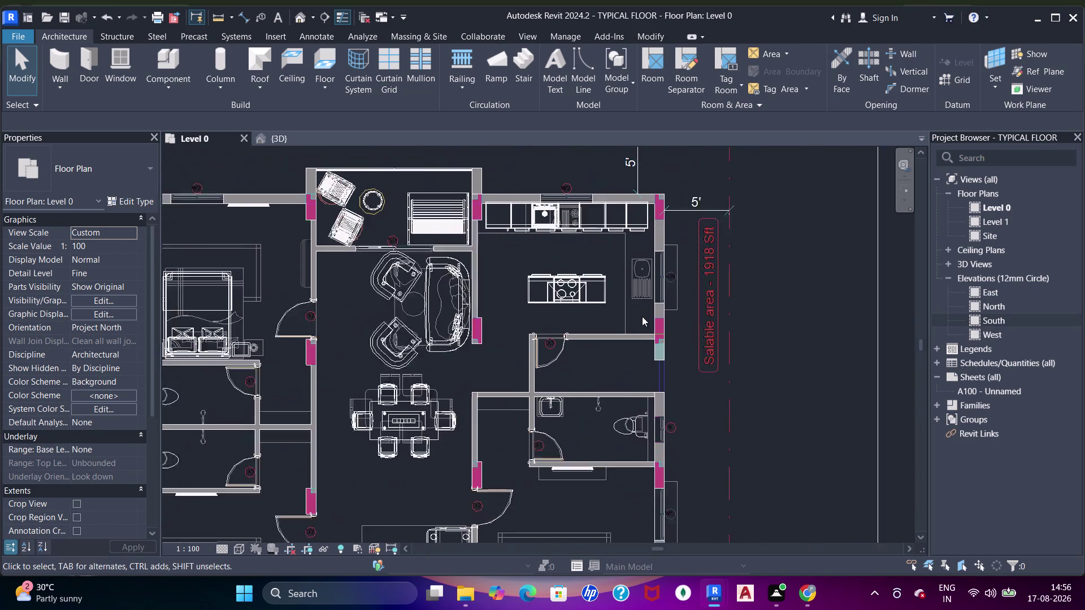
scroll(up, 3)
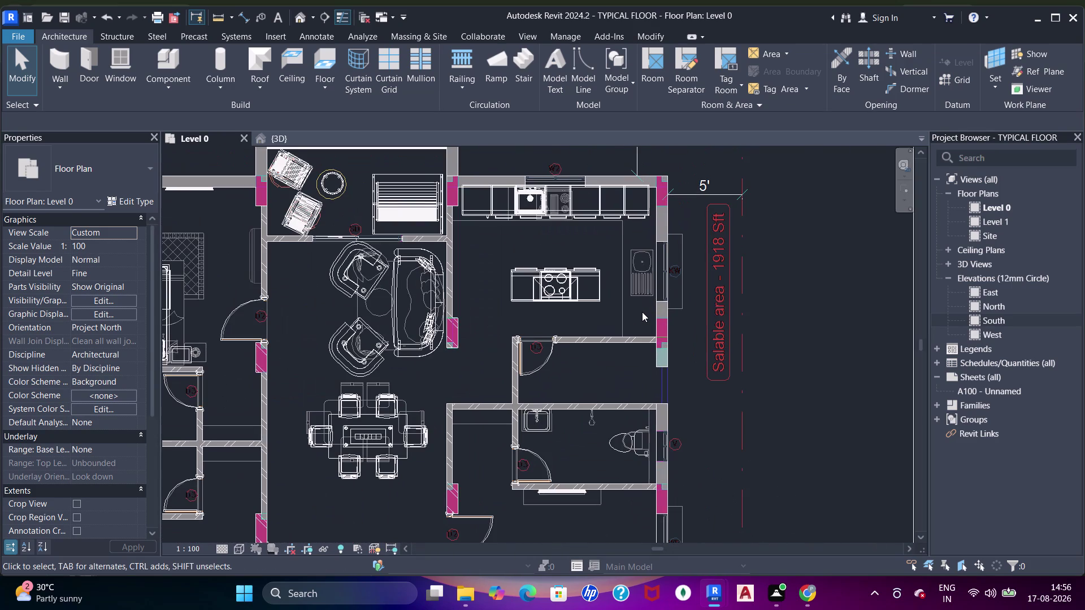